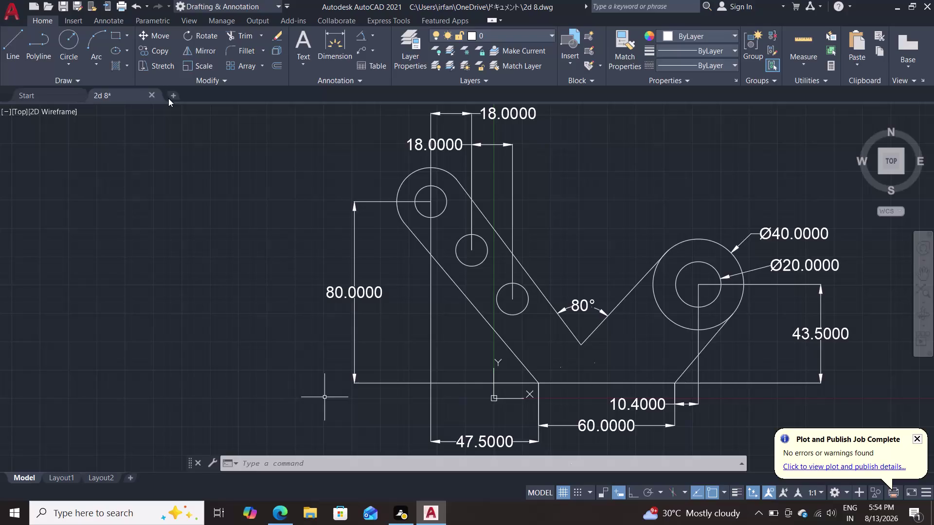
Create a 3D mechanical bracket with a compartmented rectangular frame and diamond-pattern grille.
Create a new blank Drawing2 and close the 2d 8 drawing without saving changes.
click(171, 94)
click(152, 91)
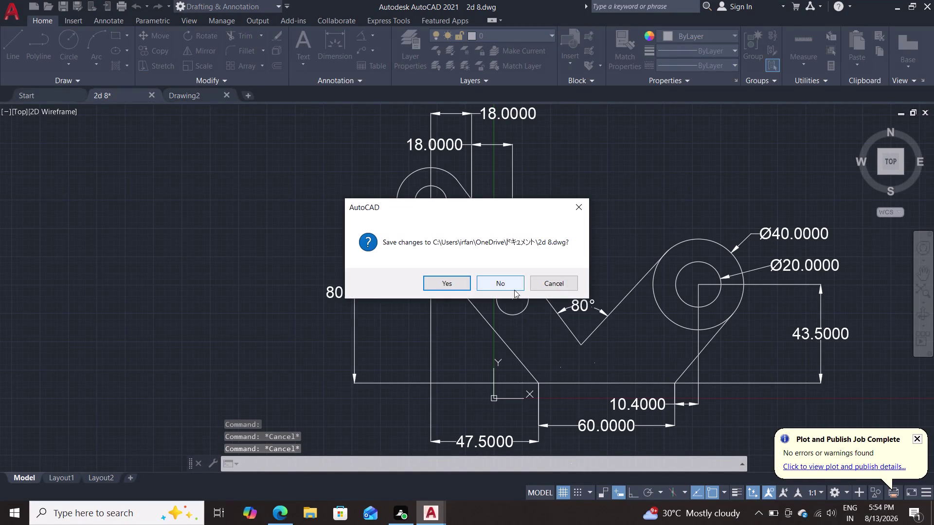
click(514, 289)
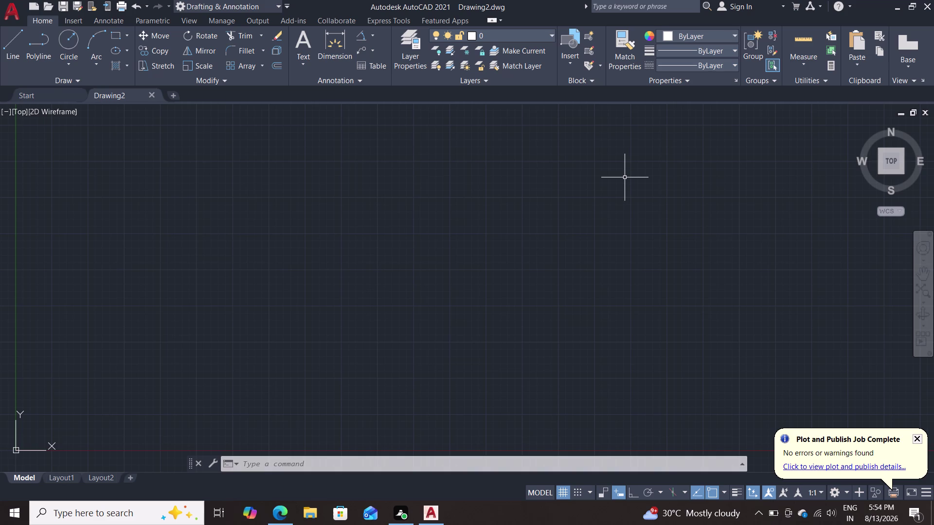
Start a rectangle with REC from a first corner using the Dimensions option.
text(r)
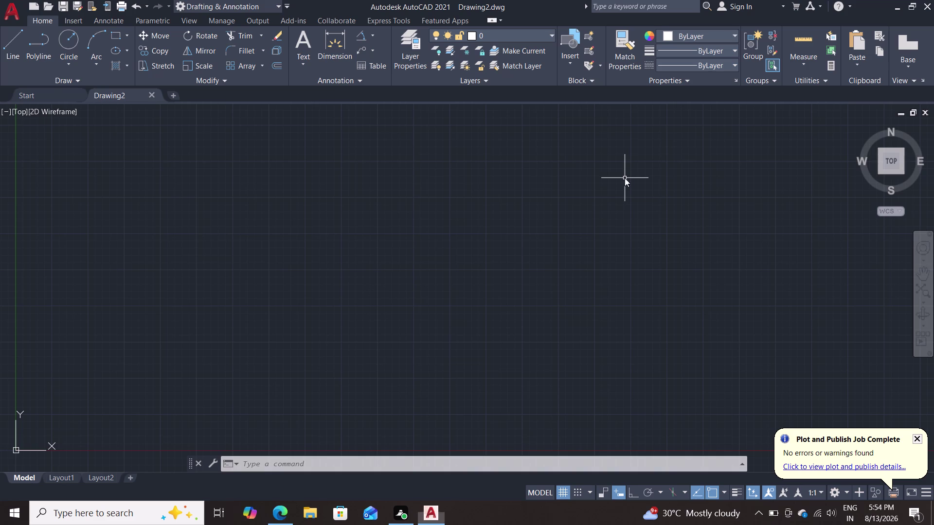
text(ec)
key(Return)
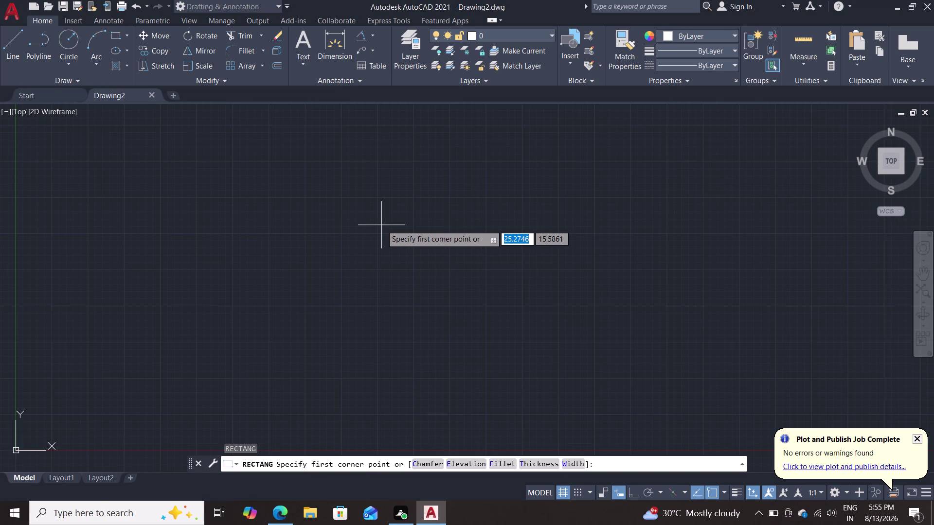
click(364, 182)
key(d)
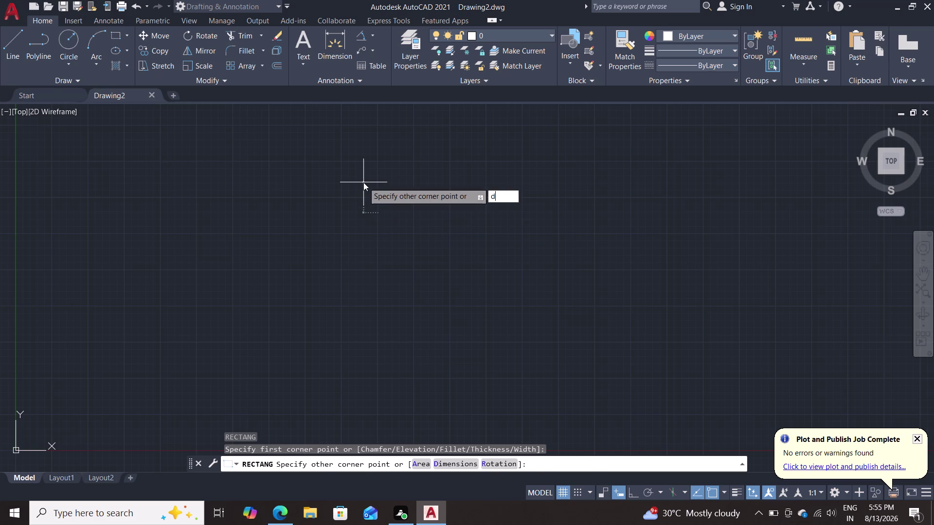
key(Return)
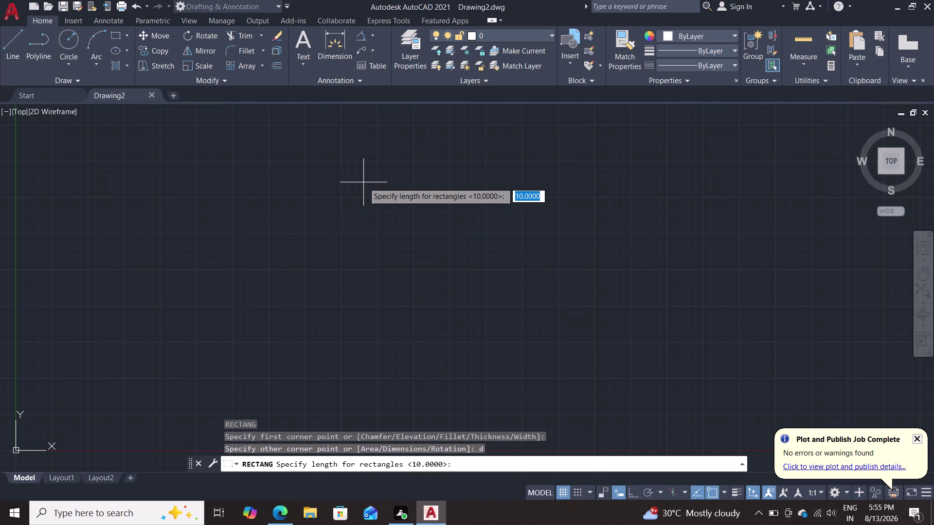
Give the rectangle length 60 and width 100, place it, and frame it in view.
text(60)
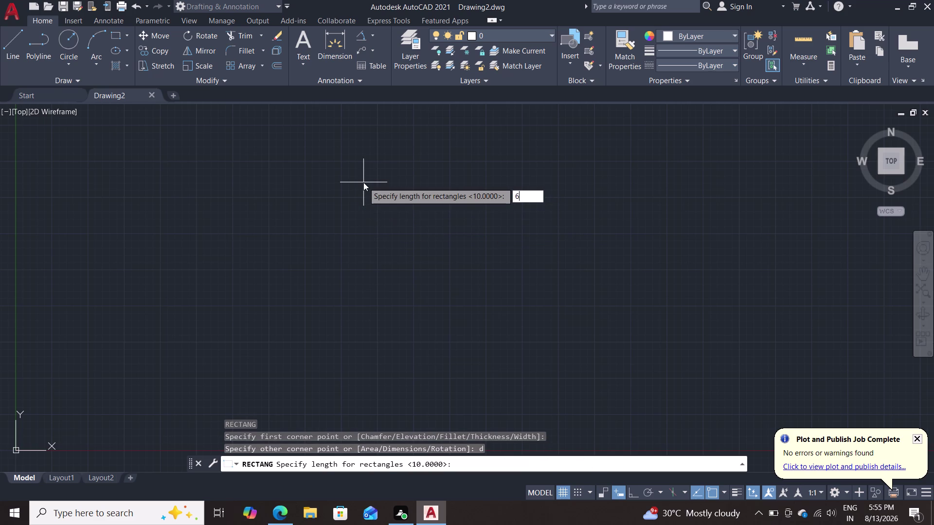
key(Return)
text(1)
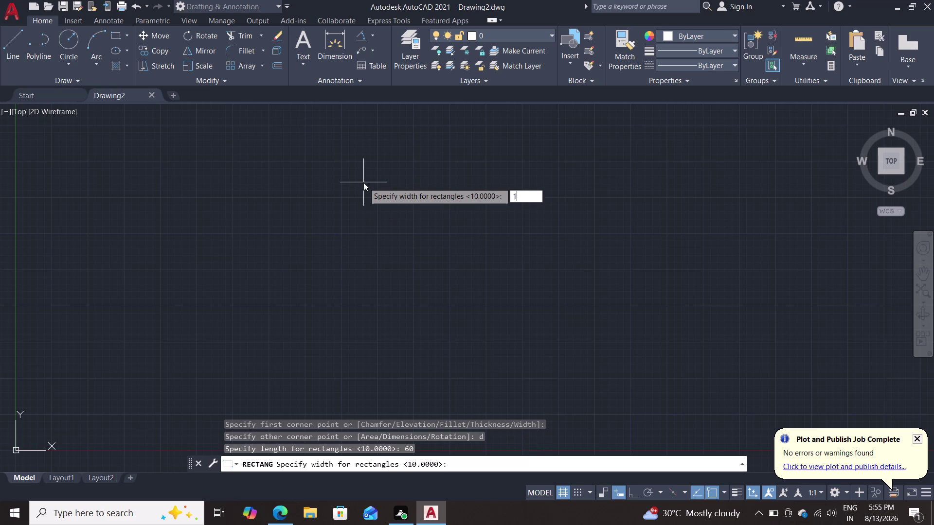
text(00)
key(Return)
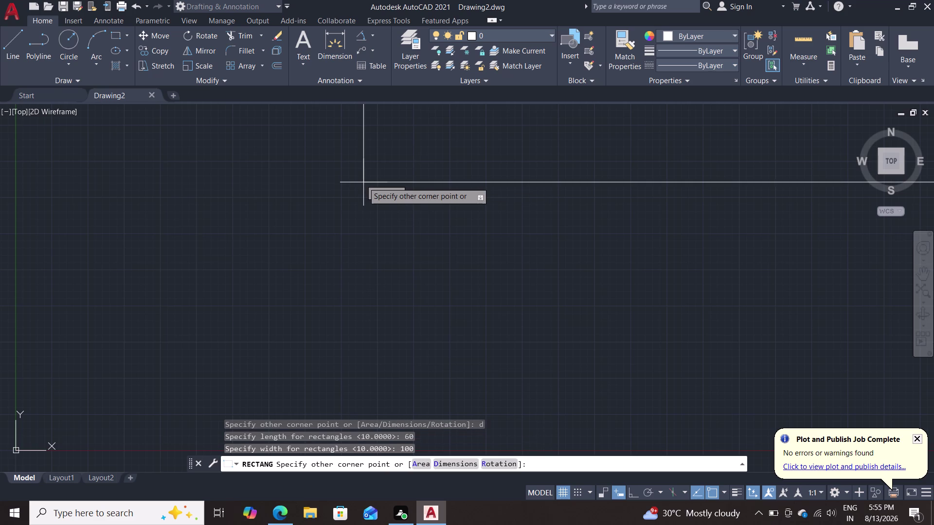
click(363, 183)
scroll(down, 3)
middle_drag(424, 209, 413, 338)
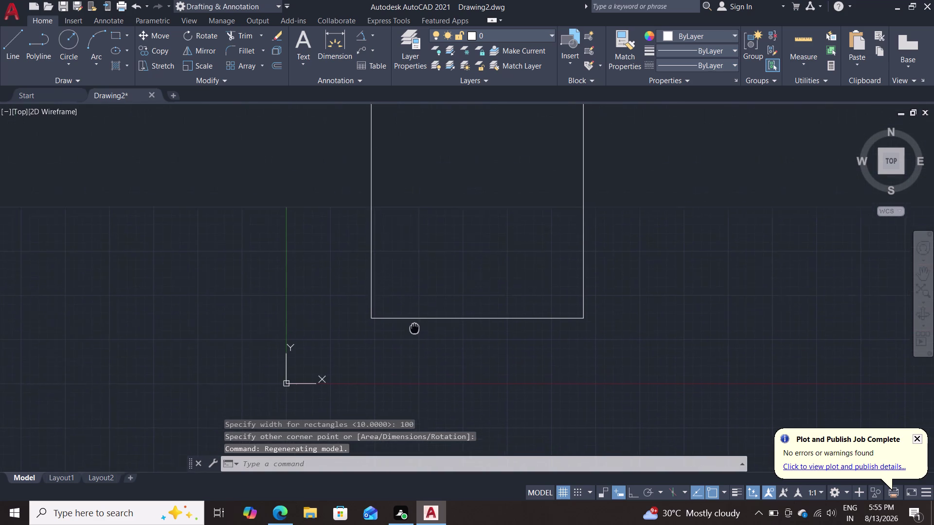
middle_drag(413, 337, 412, 341)
scroll(down, 3)
middle_drag(451, 249, 443, 287)
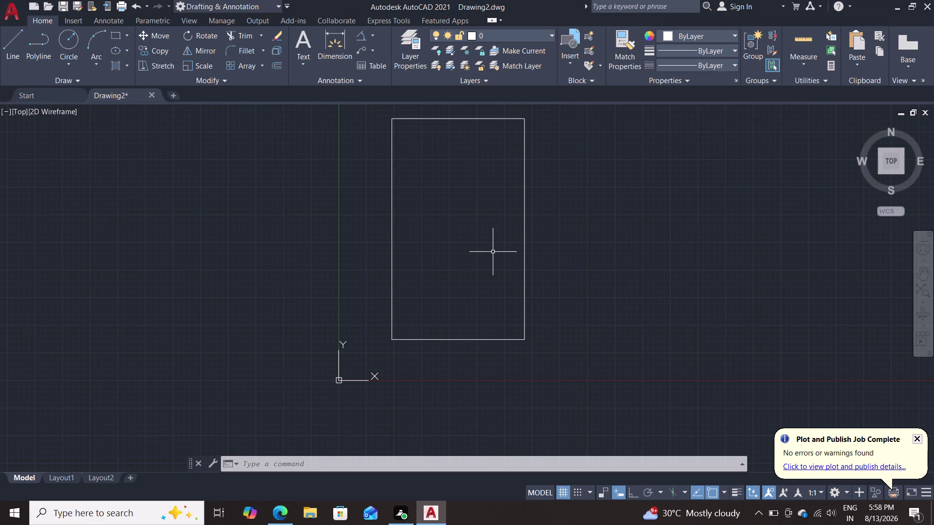
Offset the cabinet outline 3 units inward to form the inner frame rectangle.
key(o)
key(Return)
key(3)
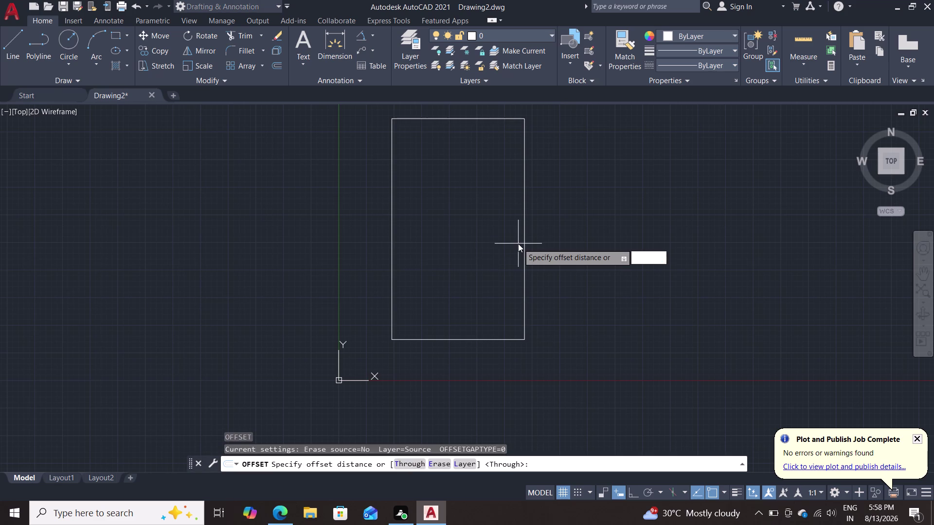
key(Return)
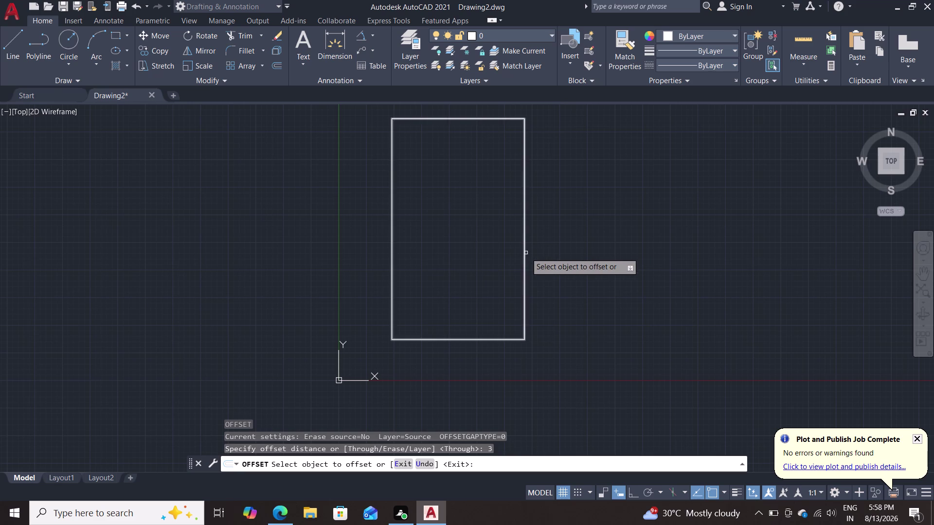
click(526, 253)
click(502, 250)
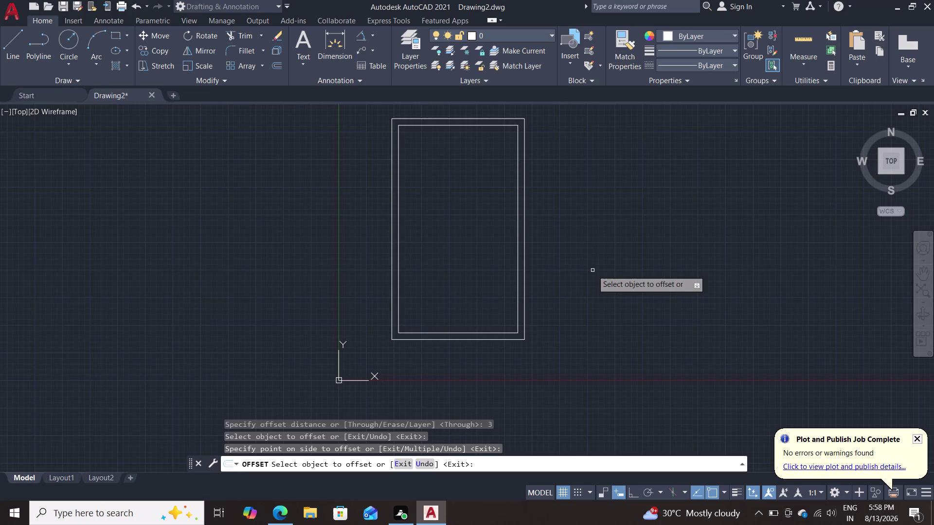
key(Escape)
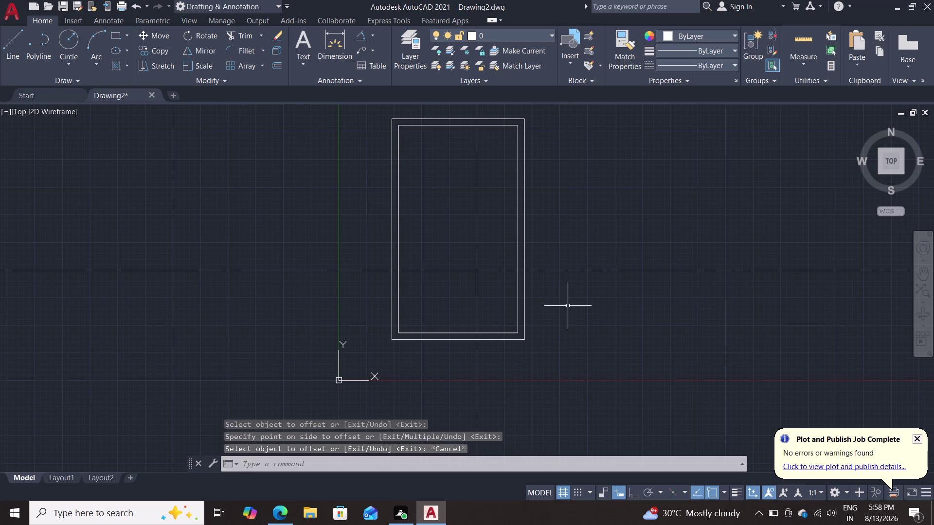
scroll(up, 3)
middle_drag(547, 284, 585, 346)
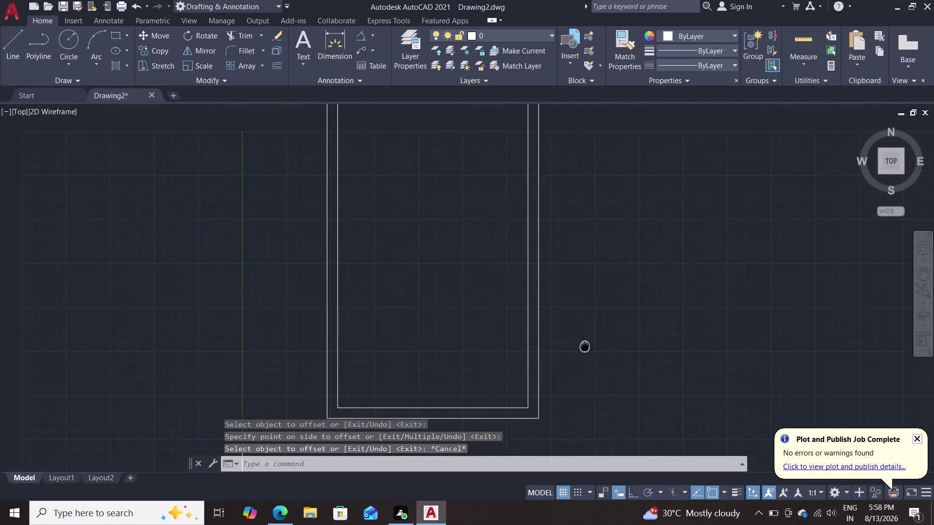
middle_drag(585, 346, 585, 347)
scroll(down, 3)
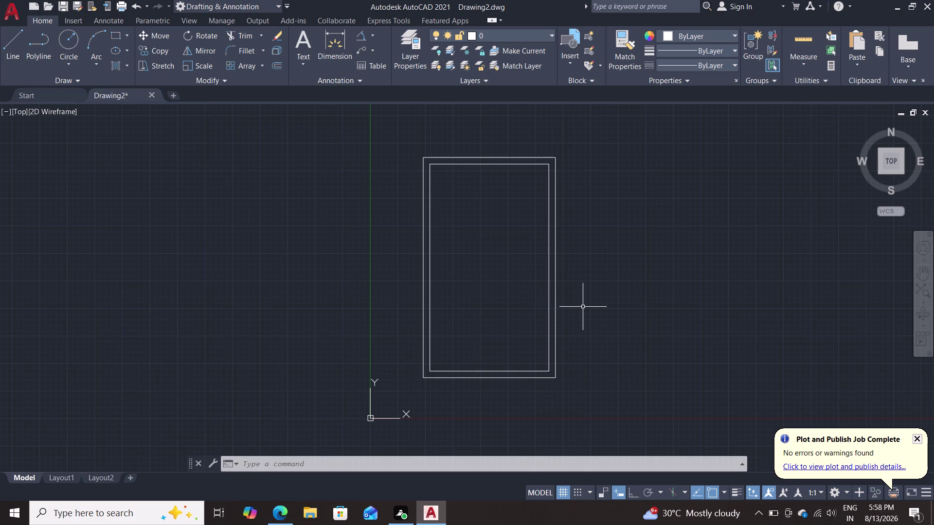
Draw a vertical midline from the inner bottom edge's midpoint to the inner top edge.
key(l)
key(Return)
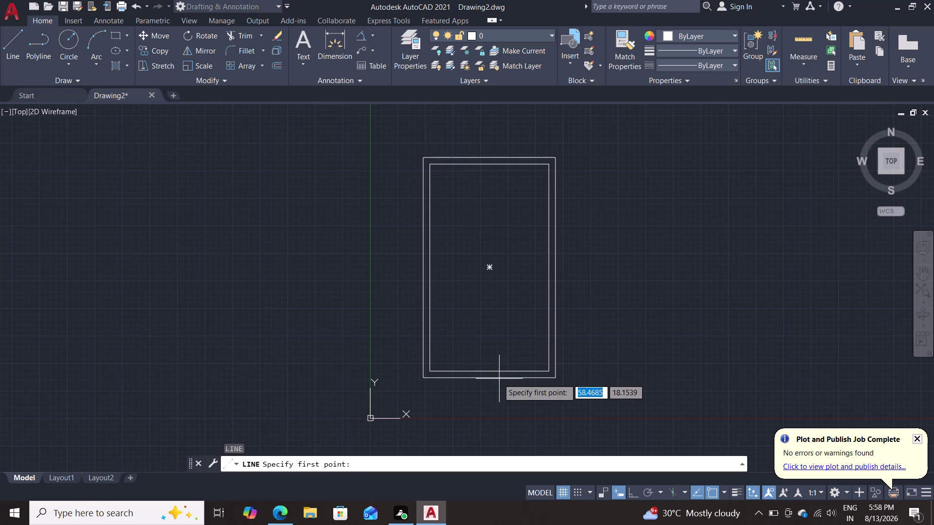
click(489, 377)
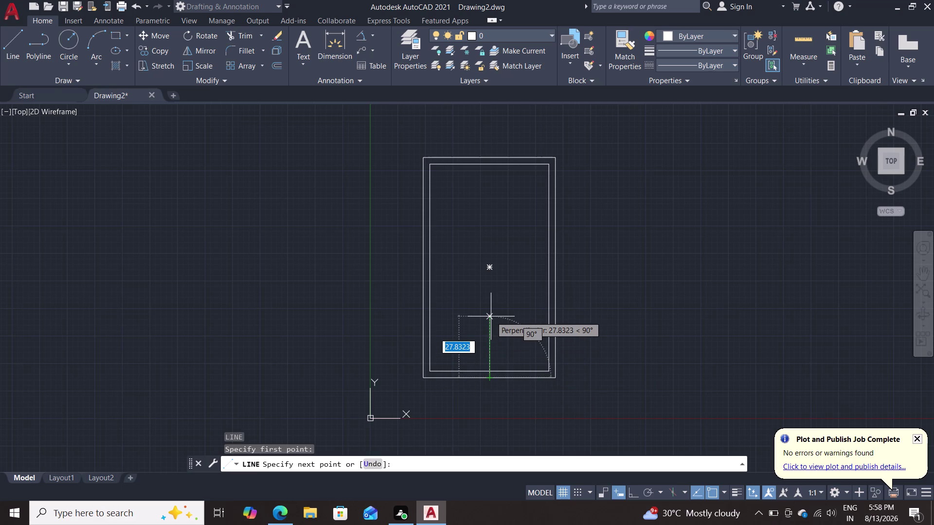
click(490, 155)
key(Escape)
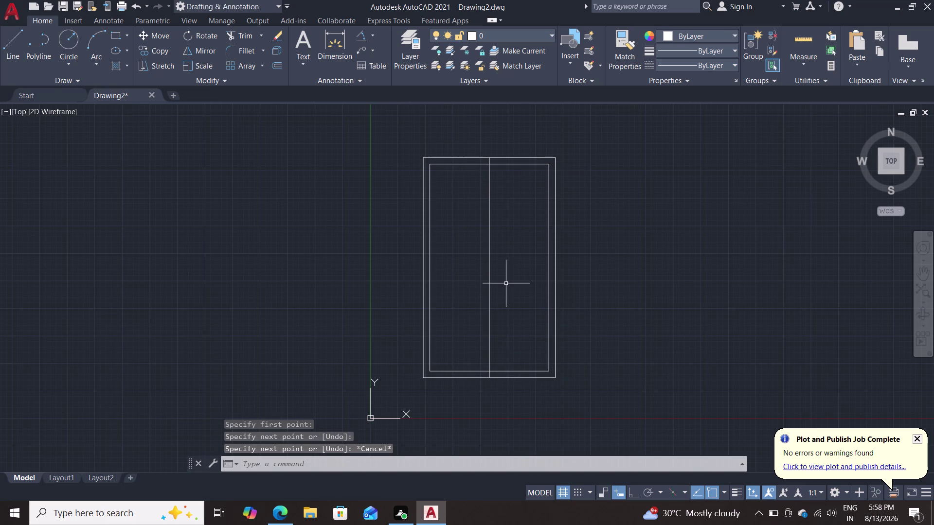
Offset the midline 1 unit to each side, then erase the original midline.
key(o)
key(Return)
key(1)
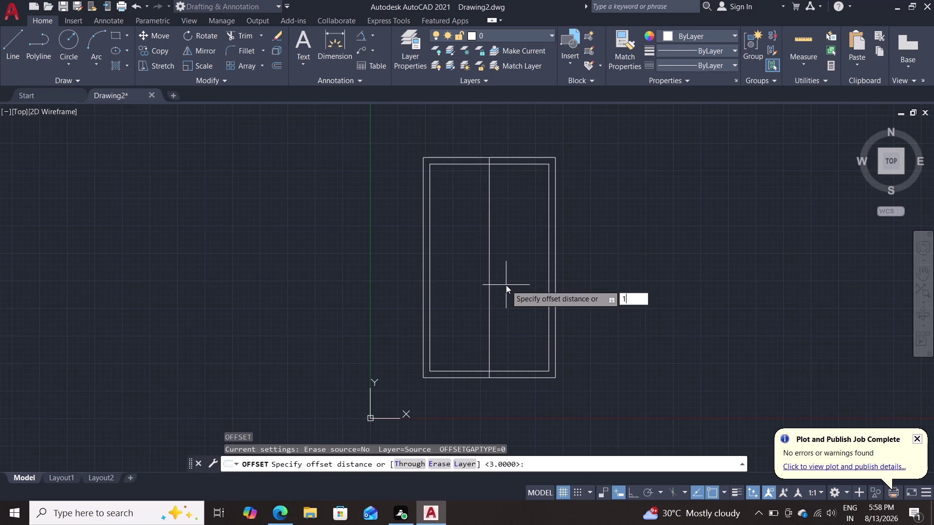
key(Return)
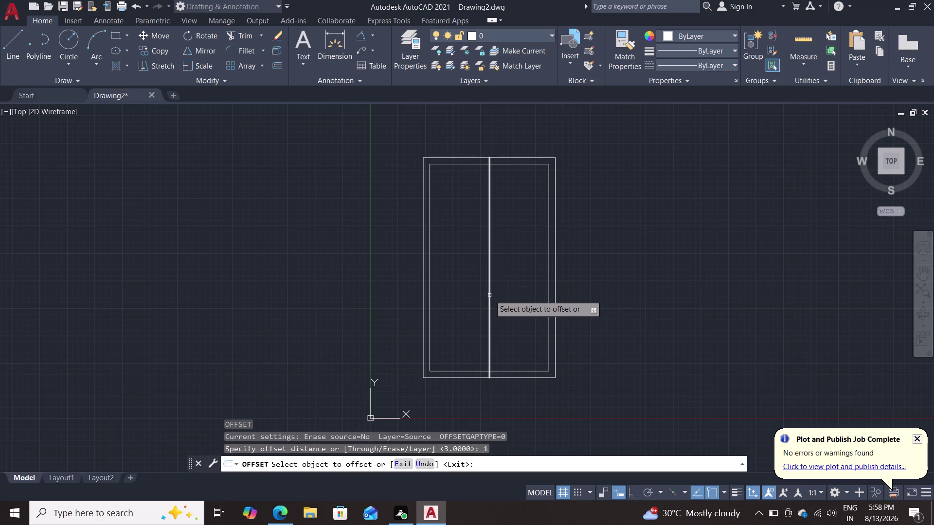
click(489, 295)
click(474, 296)
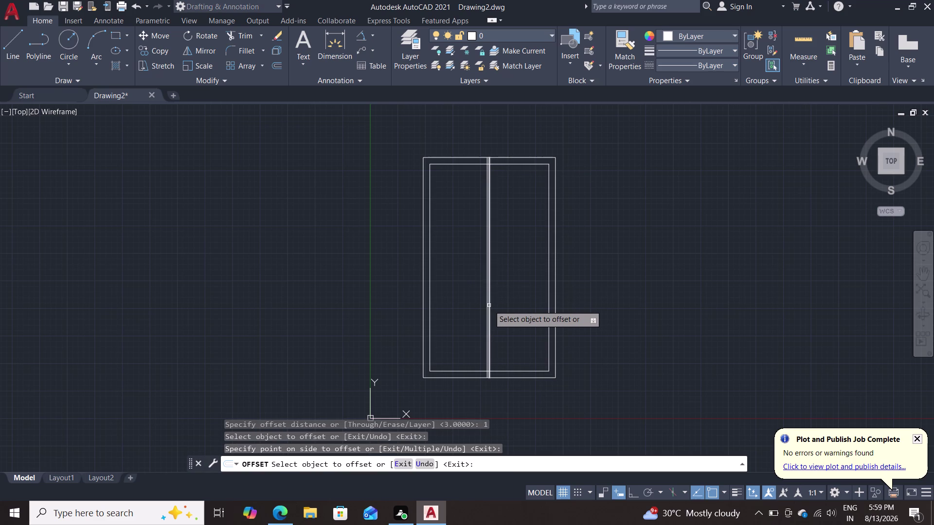
scroll(up, 3)
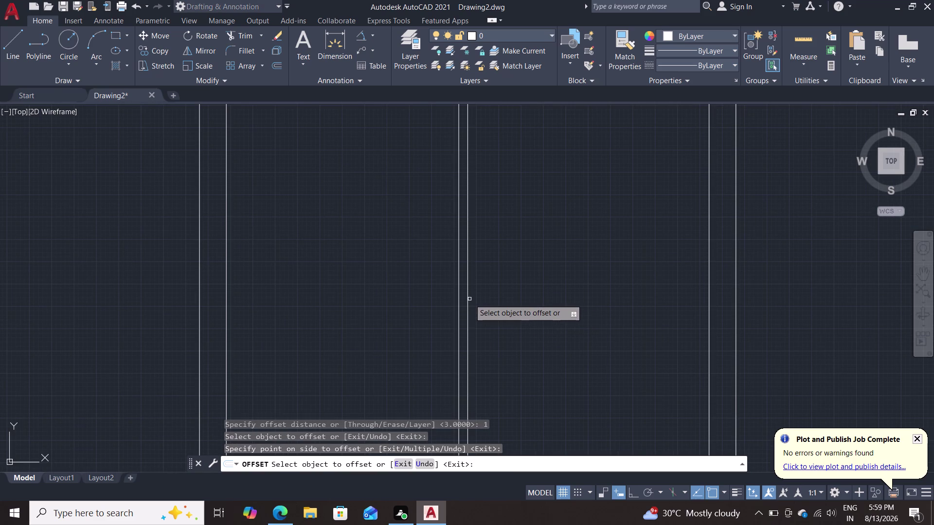
click(466, 299)
click(492, 305)
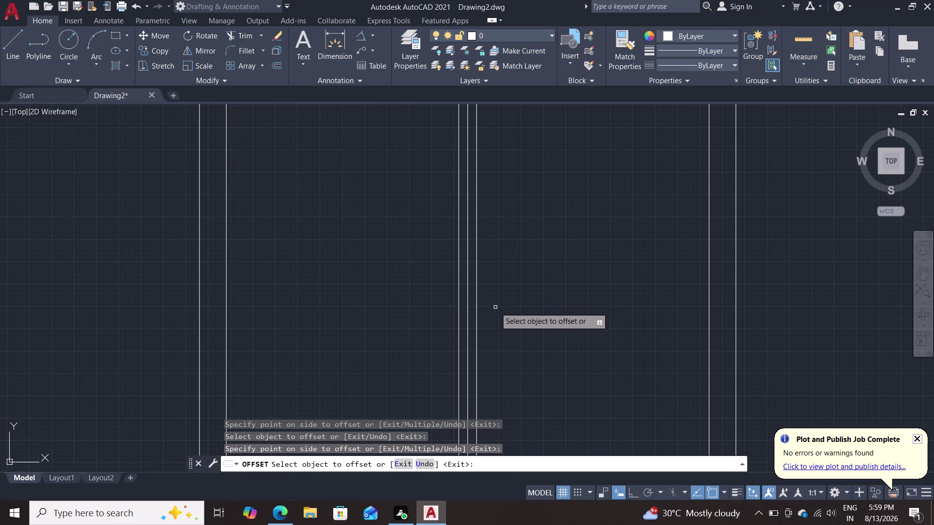
key(Escape)
scroll(down, 3)
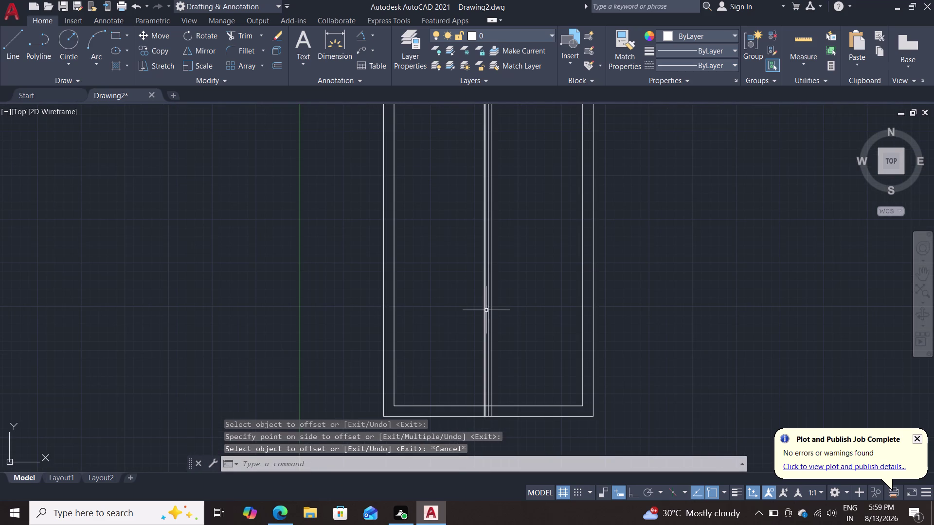
click(487, 305)
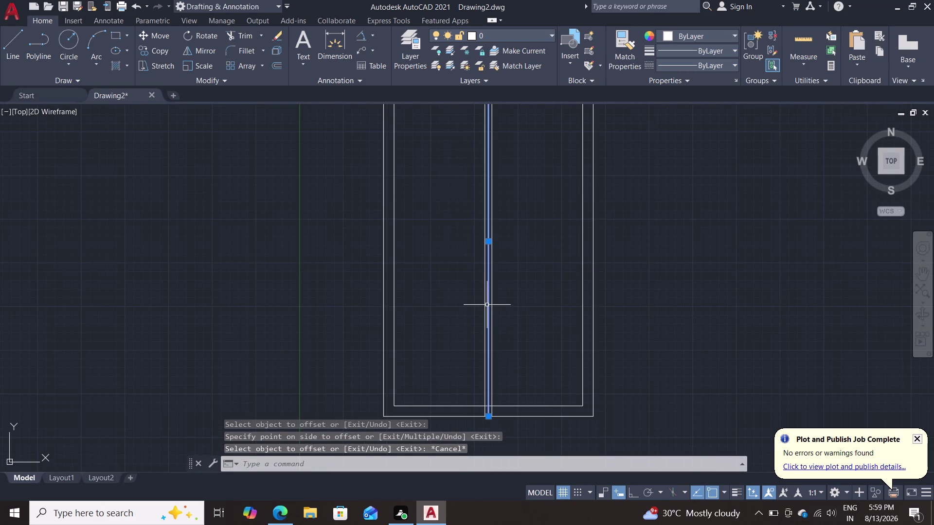
key(Delete)
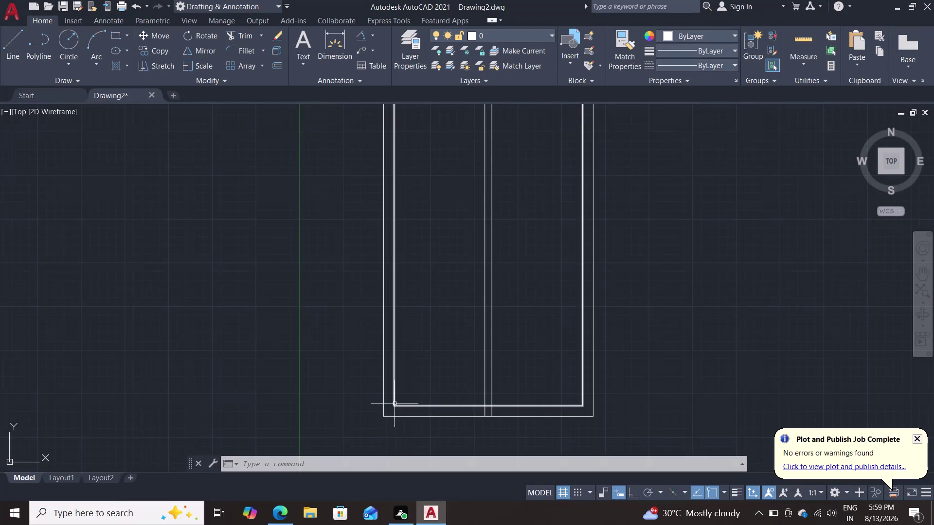
Dimension the right compartment's width between its bottom corners, placing the dimension inside.
key(l)
key(Return)
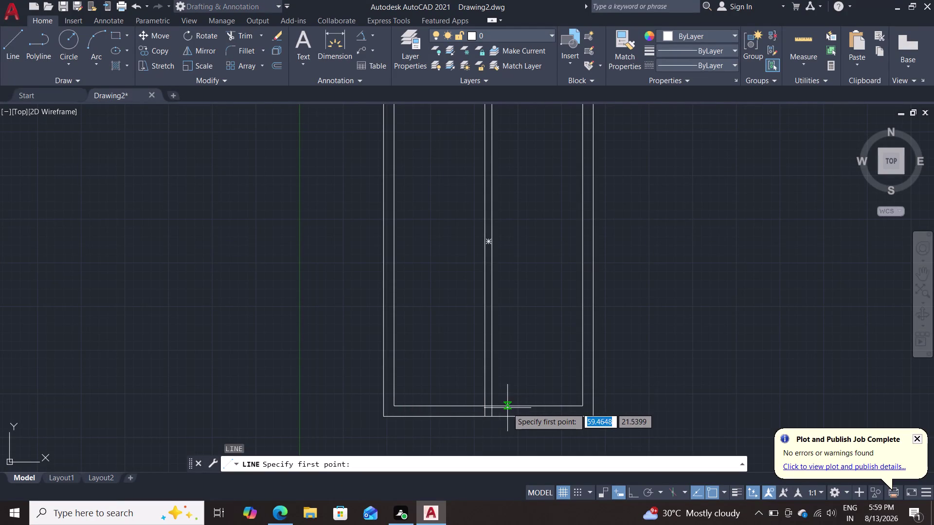
key(Escape)
click(341, 41)
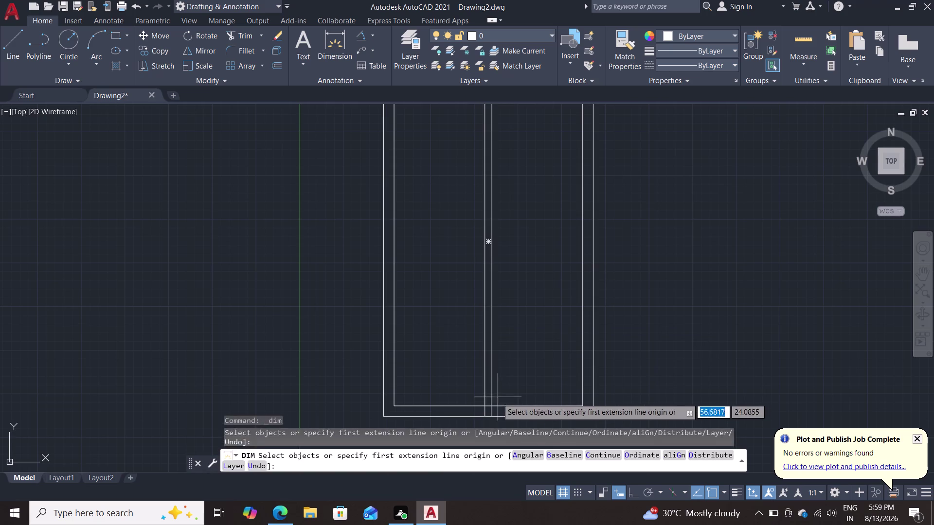
scroll(up, 3)
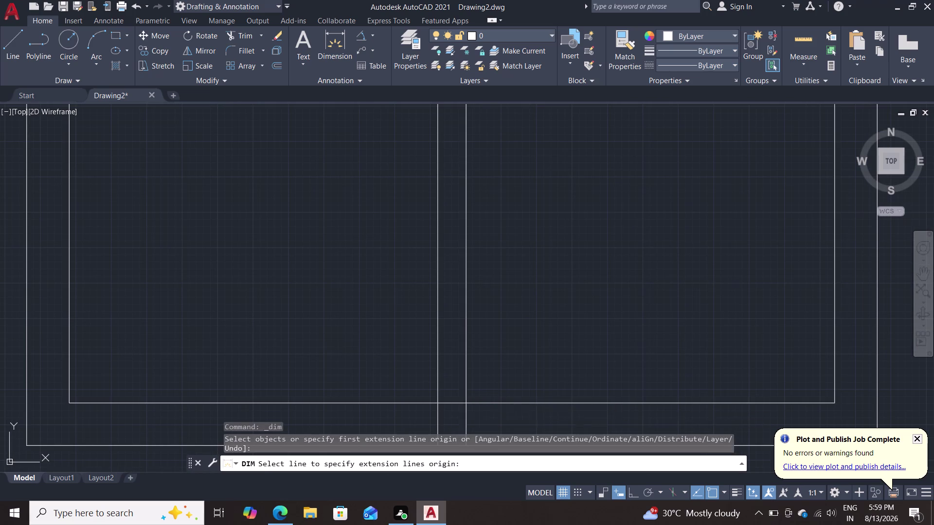
click(467, 404)
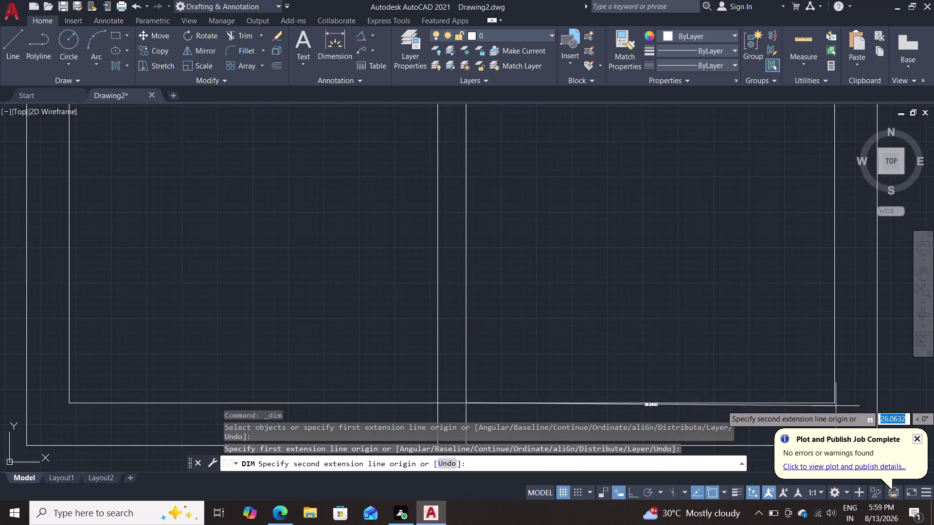
click(835, 405)
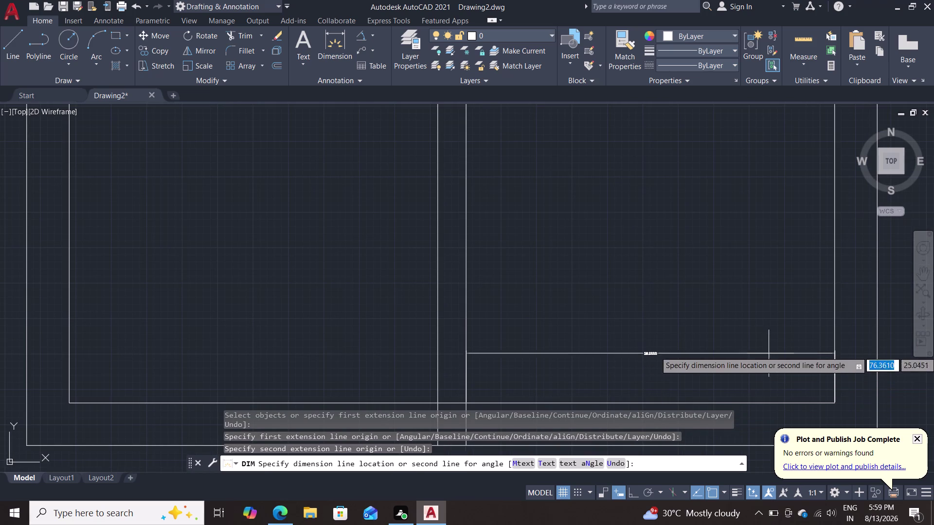
click(736, 329)
scroll(up, 3)
scroll(down, 3)
scroll(down, 3)
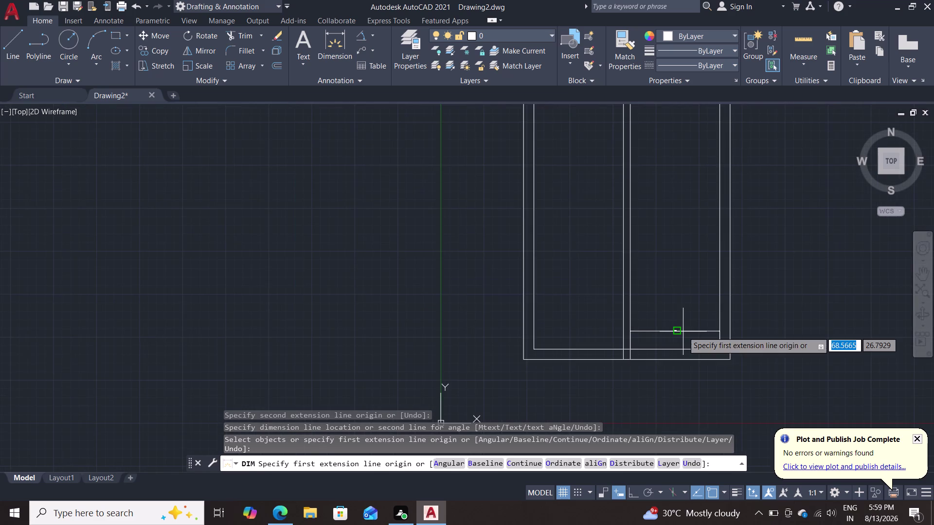
scroll(up, 3)
key(Escape)
key(Escape)
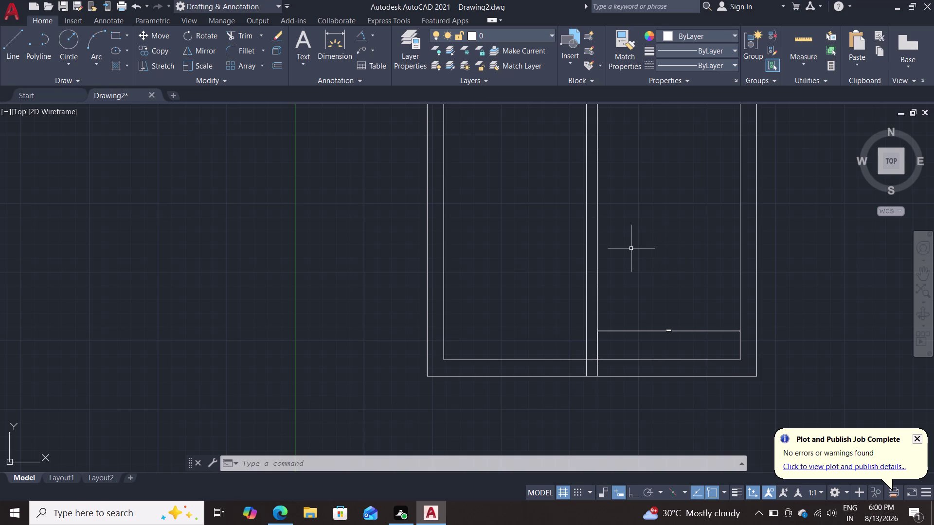
Stretch the left divider's bottom endpoint straight down below the cabinet with Ortho on.
key(l)
key(Return)
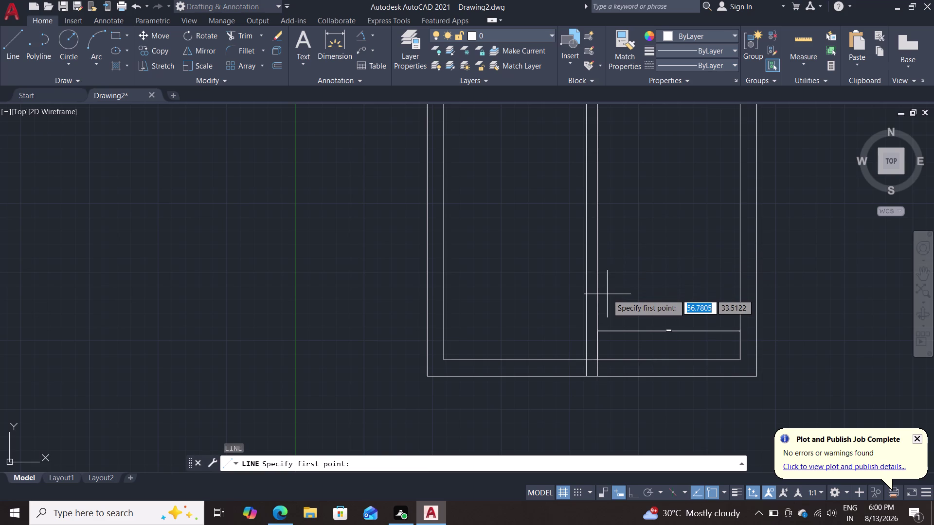
key(Escape)
click(586, 370)
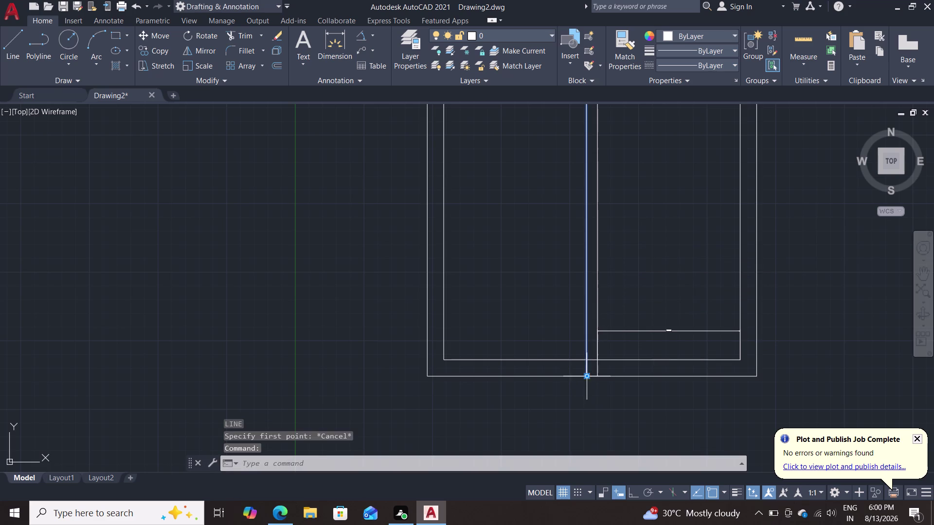
click(588, 373)
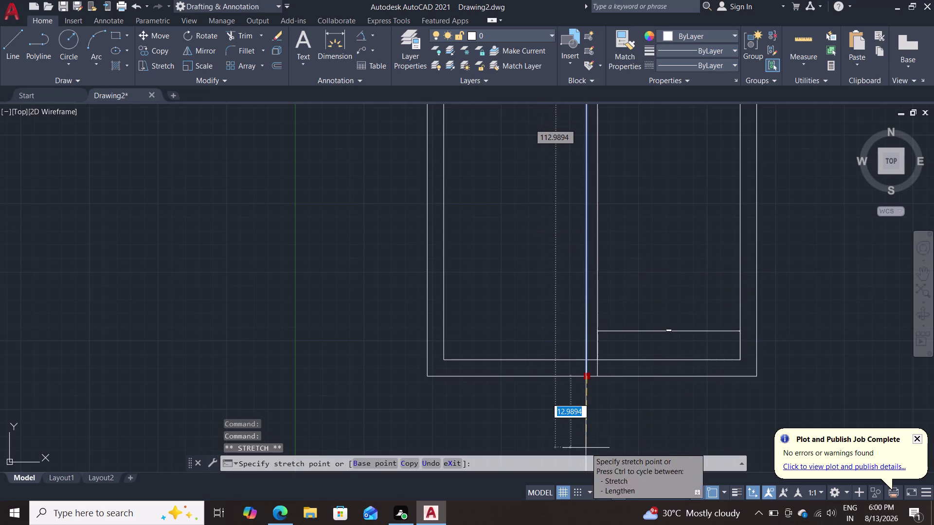
middle_drag(588, 423, 591, 337)
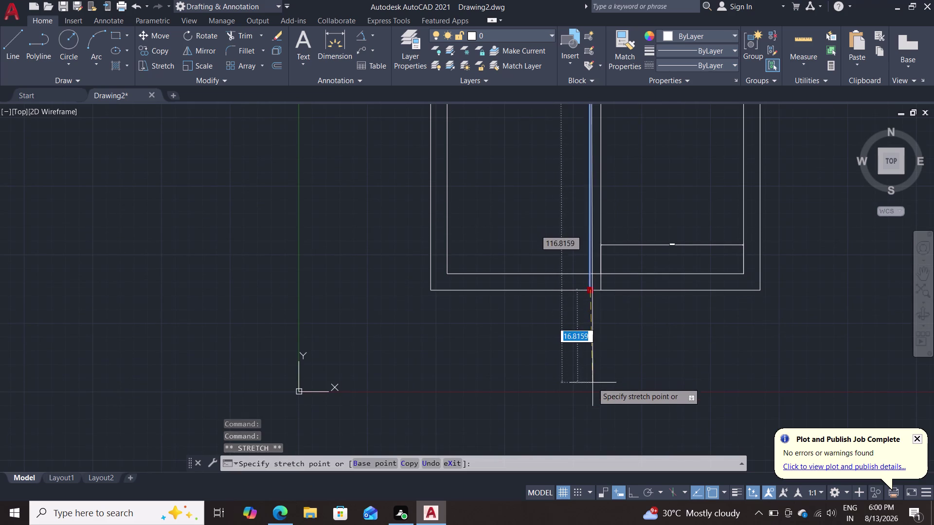
key(F8)
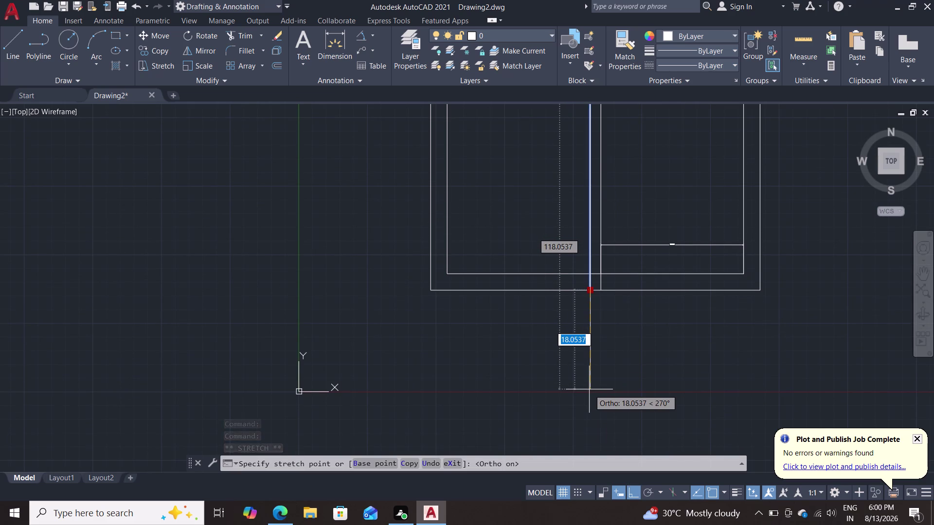
click(589, 389)
key(Escape)
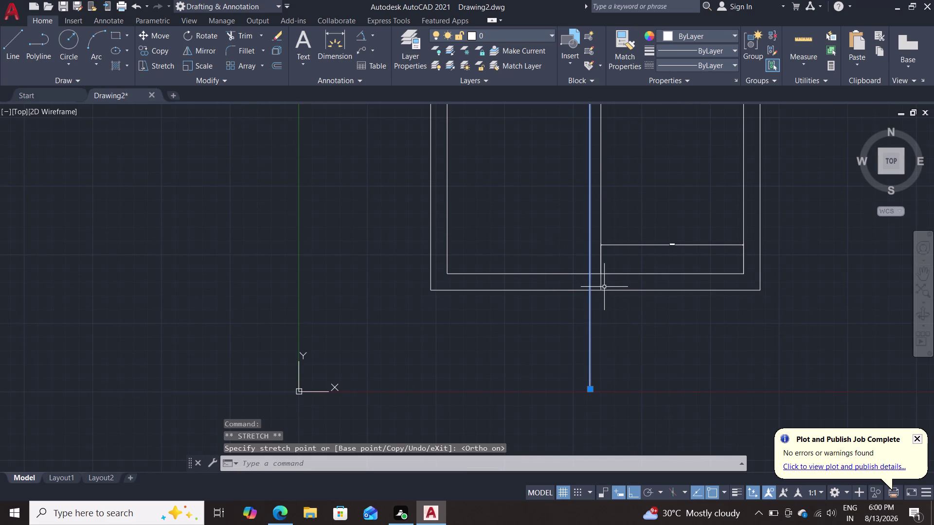
Stretch the right divider down to the same level and reframe the cabinet.
click(602, 285)
click(601, 293)
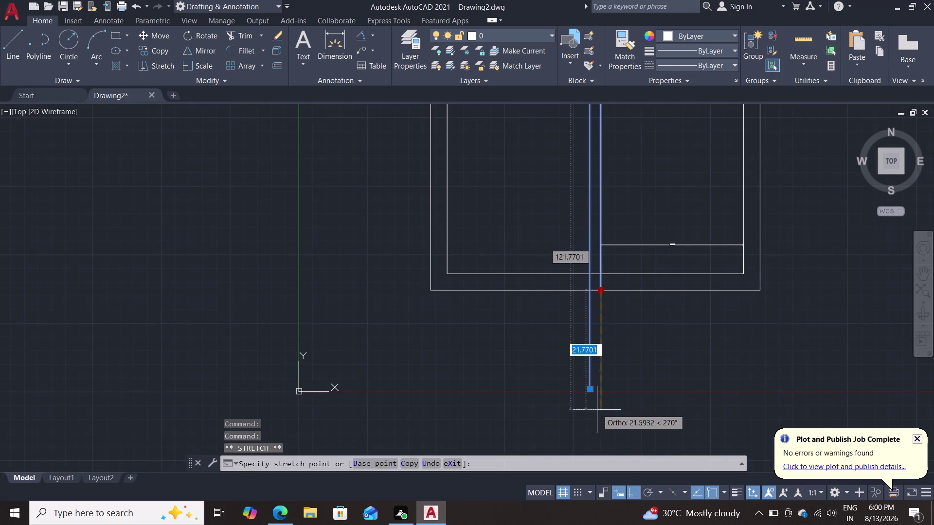
click(601, 392)
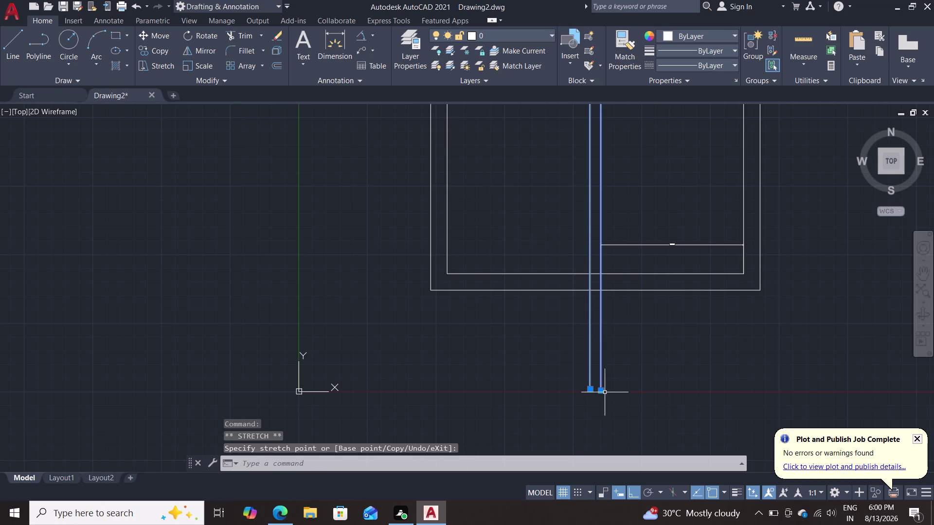
key(Escape)
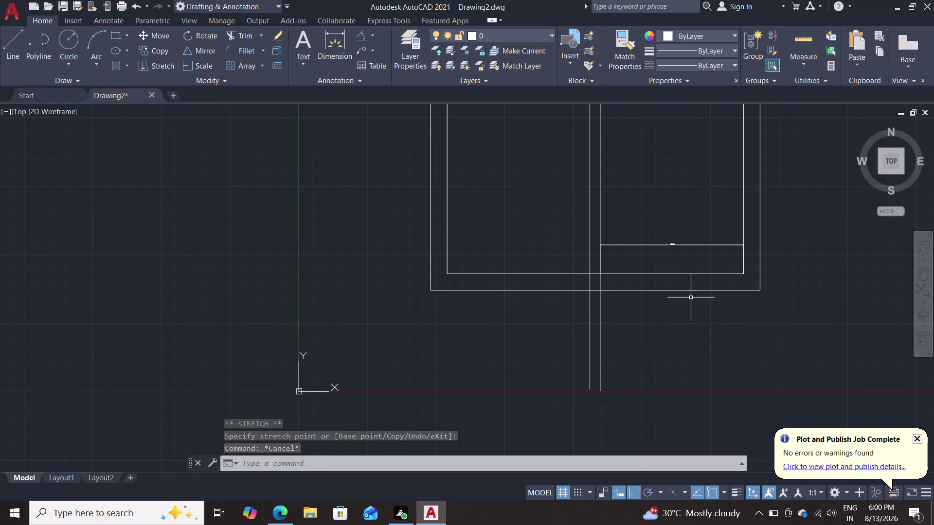
scroll(down, 3)
scroll(up, 3)
middle_drag(681, 211, 683, 211)
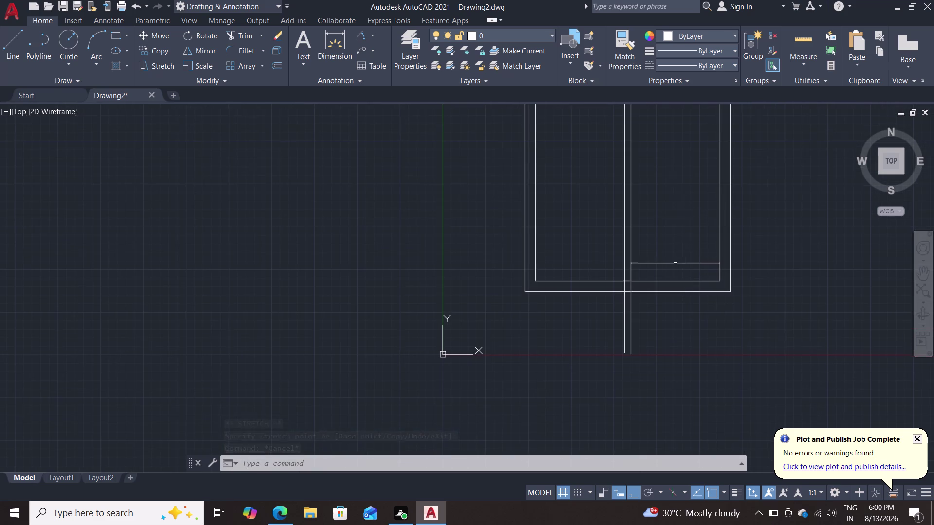
middle_drag(683, 212, 665, 333)
scroll(down, 3)
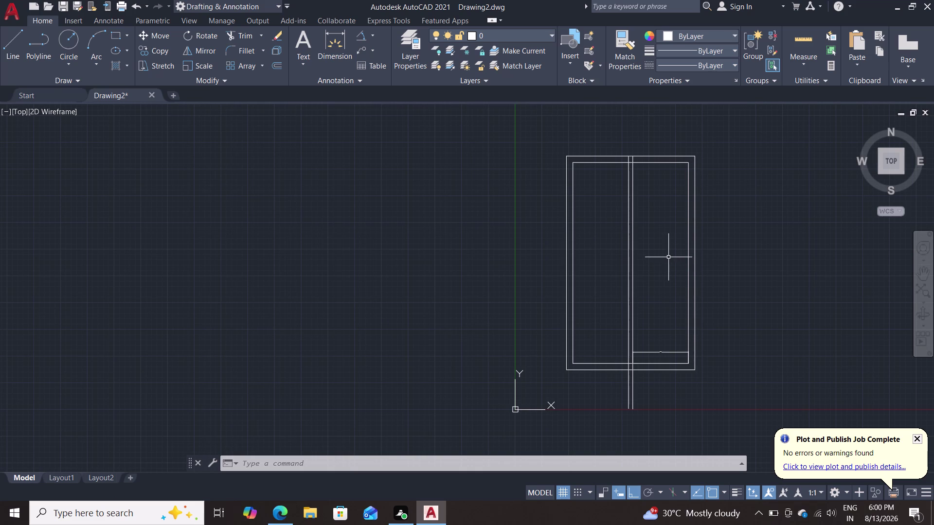
Fence-trim the divider lines above the inner top edge.
text(tr)
key(Return)
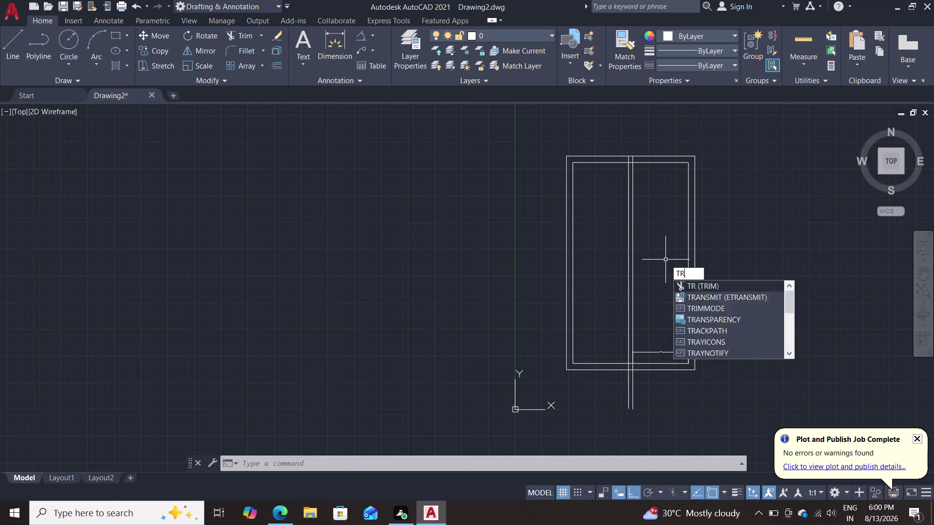
scroll(up, 3)
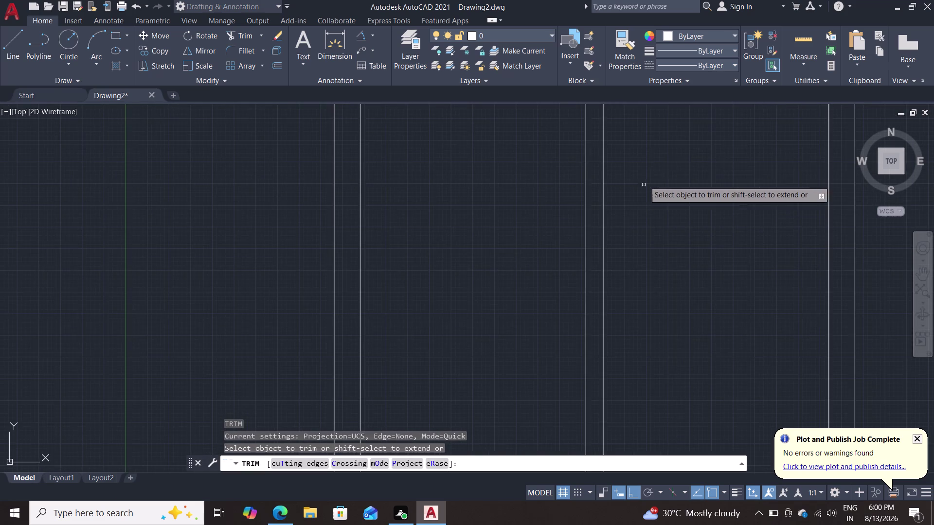
middle_drag(652, 157, 626, 369)
click(580, 245)
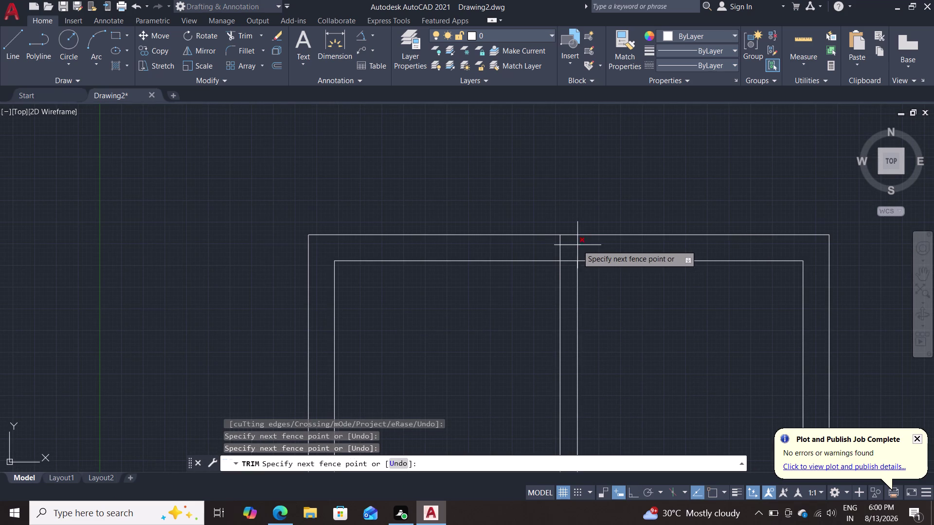
click(549, 250)
key(Escape)
key(Escape)
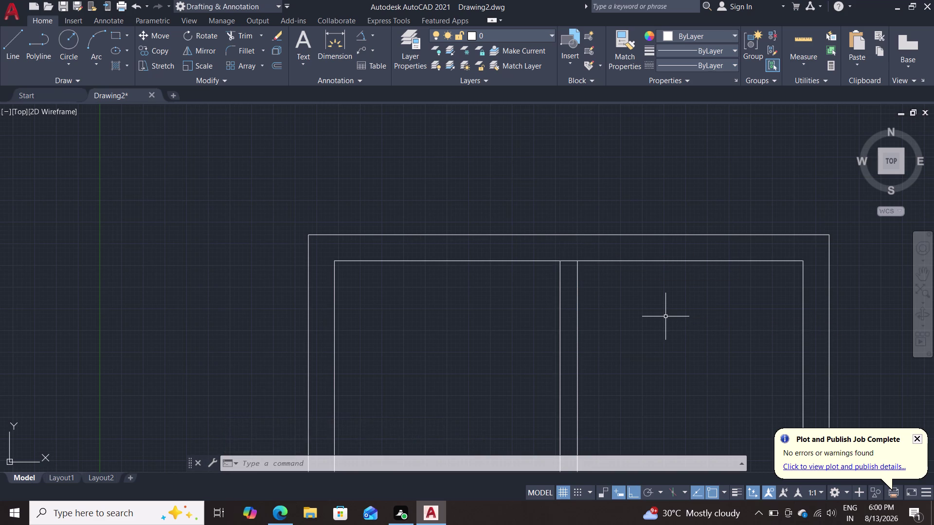
Trim away the inner top edge segment between the two dividers.
text(tr)
key(Return)
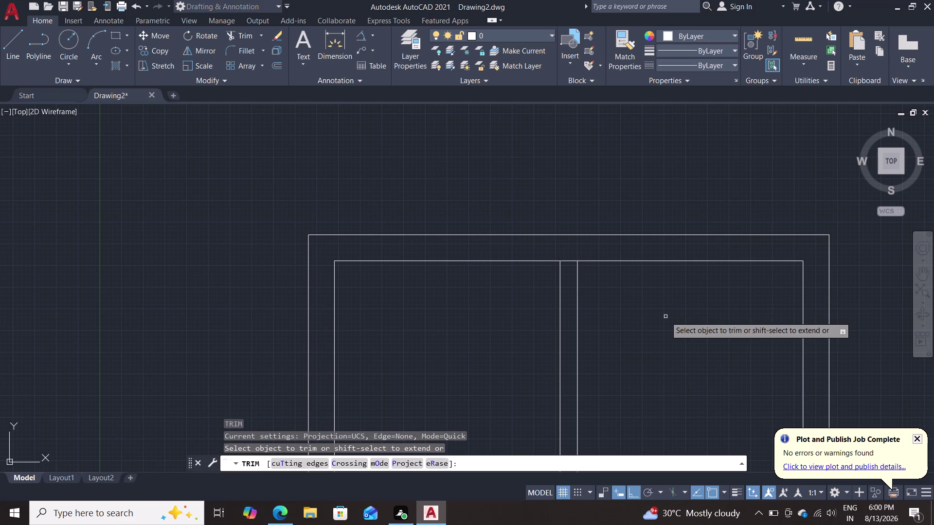
click(568, 261)
key(Escape)
key(Escape)
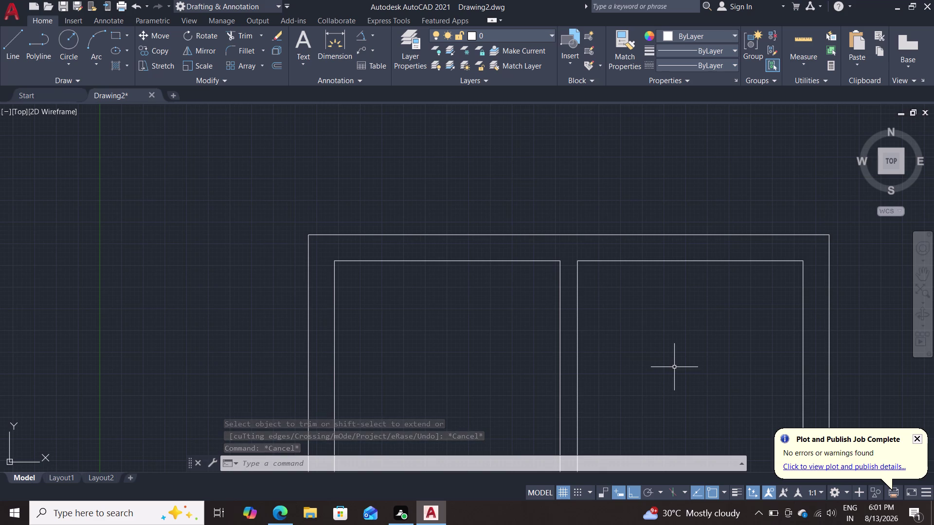
Set an offset distance of 12, then cancel both the offset and a started line.
key(o)
key(Return)
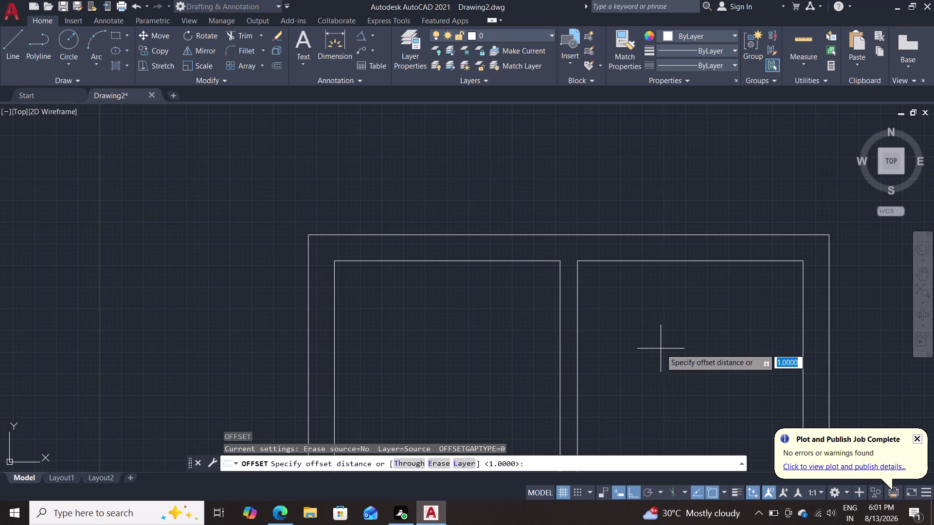
text(12)
key(Return)
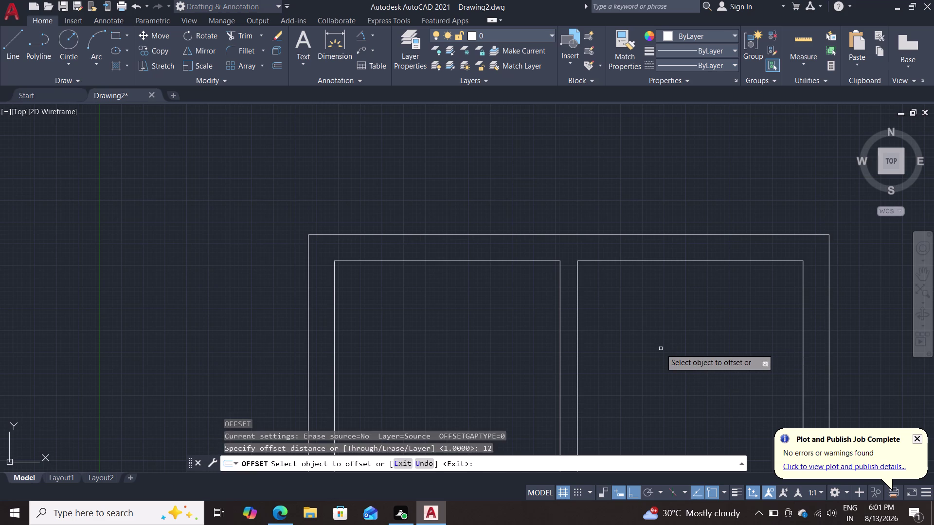
click(509, 259)
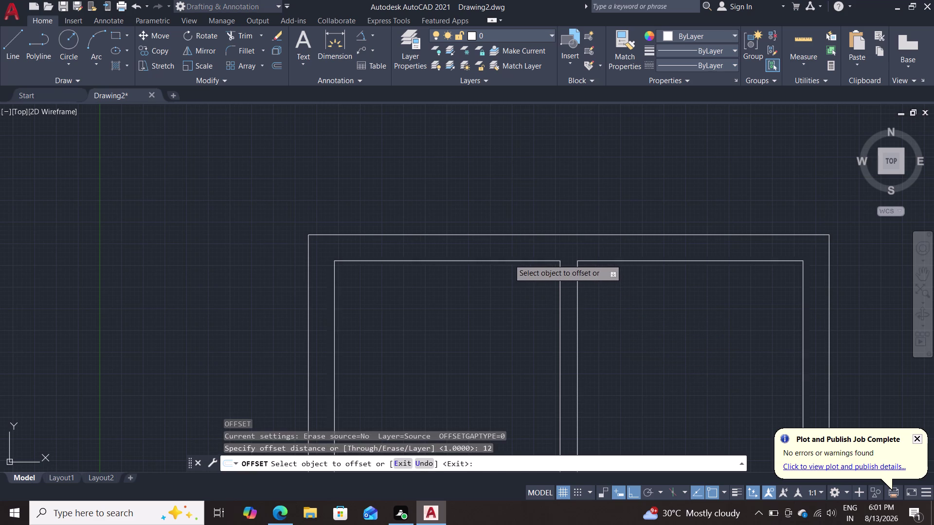
key(Escape)
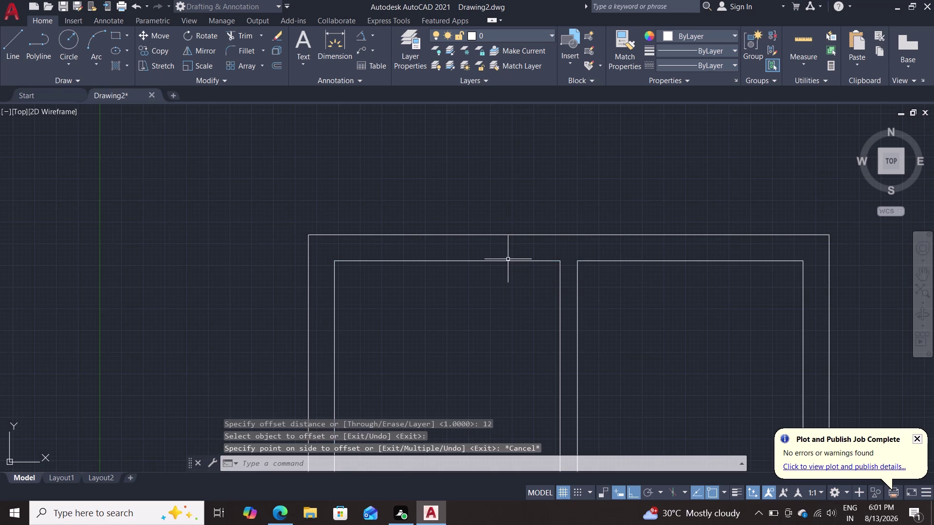
key(l)
key(Return)
click(557, 260)
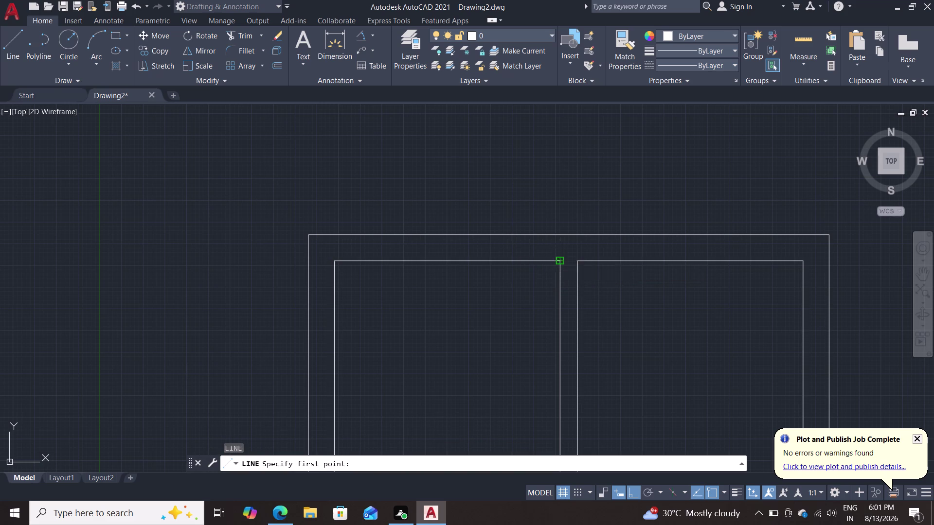
click(333, 263)
key(Escape)
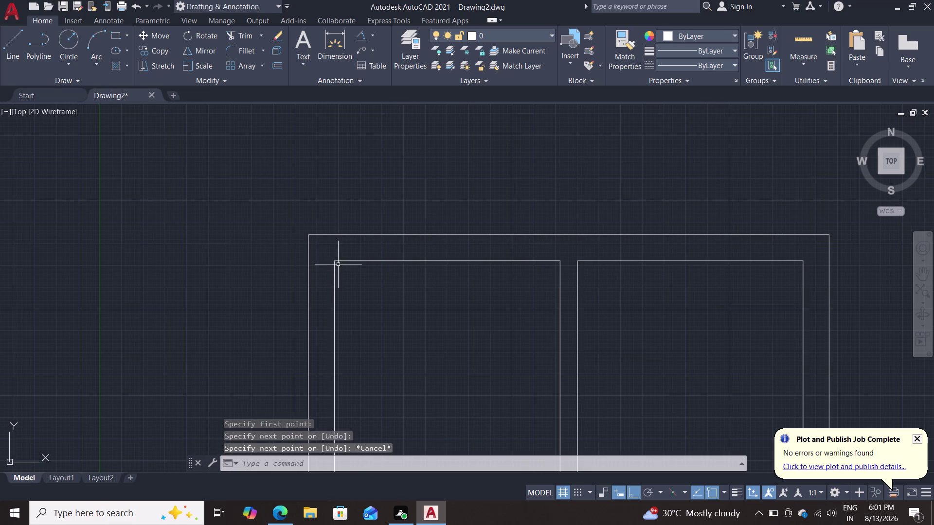
Offset the left compartment's top edge 12 units down as a shelf line.
key(o)
key(Return)
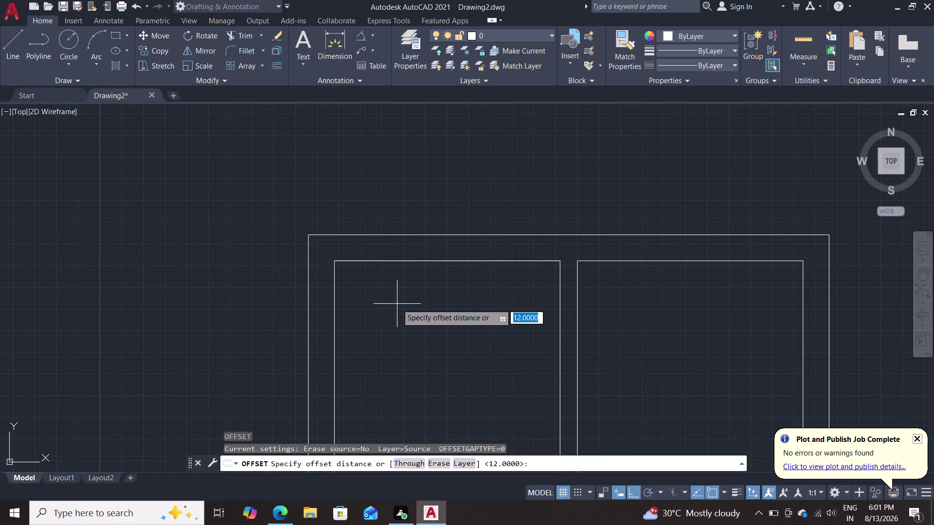
key(Return)
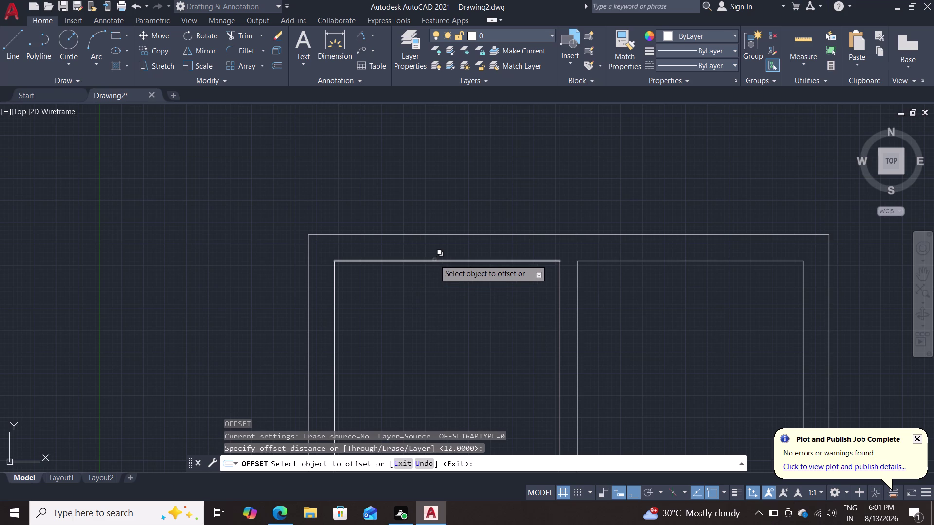
click(434, 259)
click(463, 306)
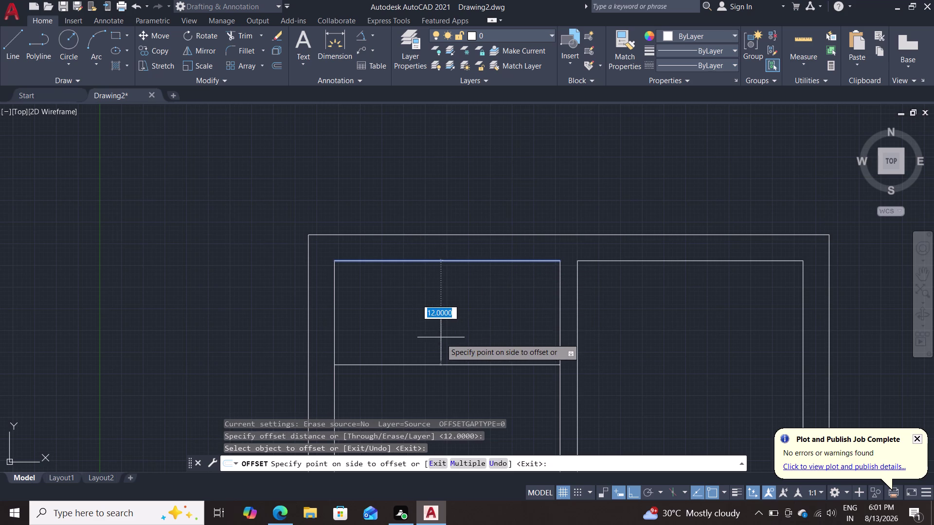
click(440, 341)
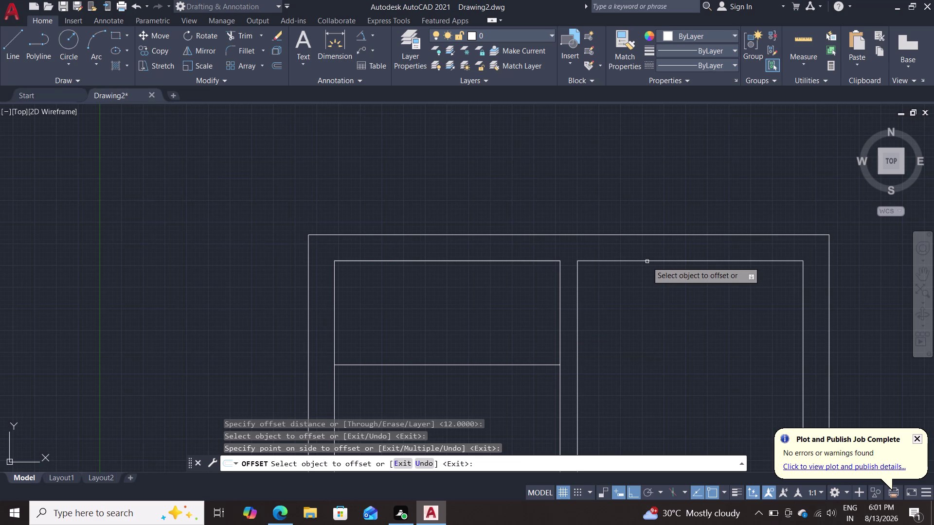
key(Escape)
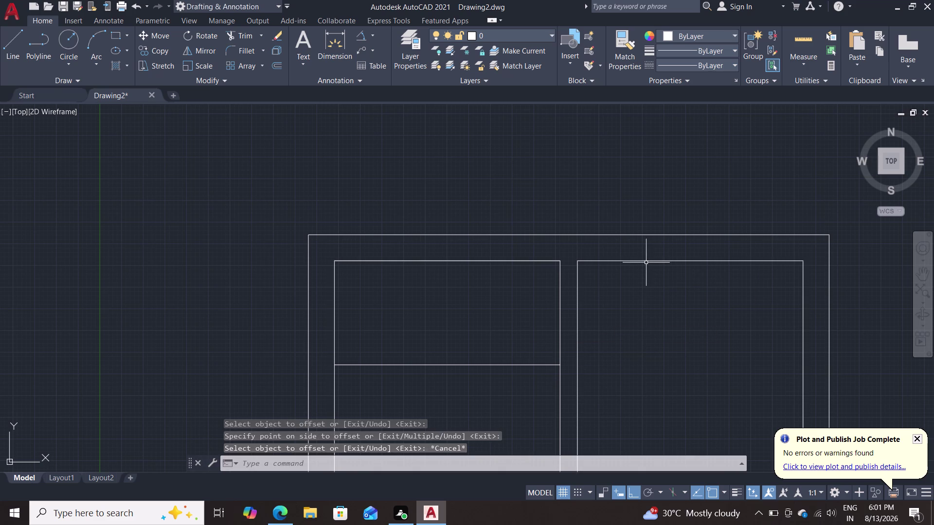
Draw a line across the right compartment's top edge, corner to corner.
key(o)
key(Return)
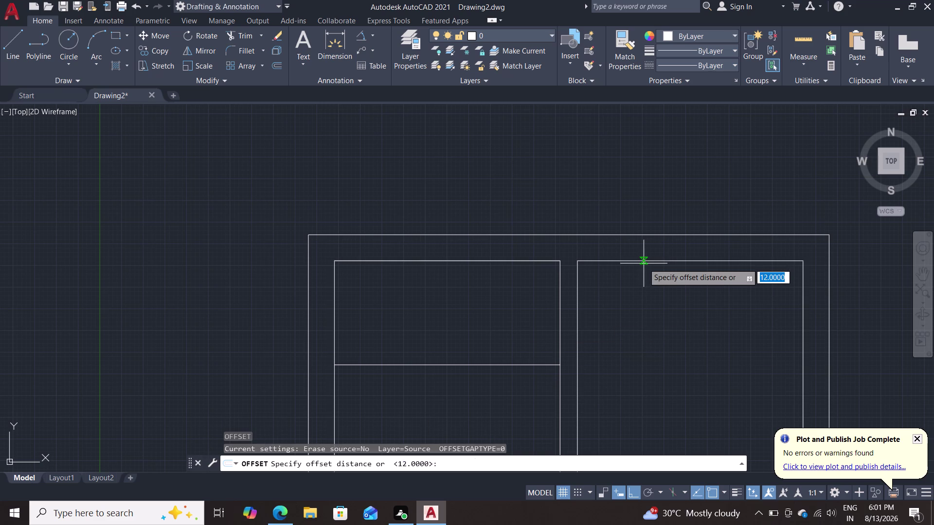
key(Escape)
key(Escape)
key(l)
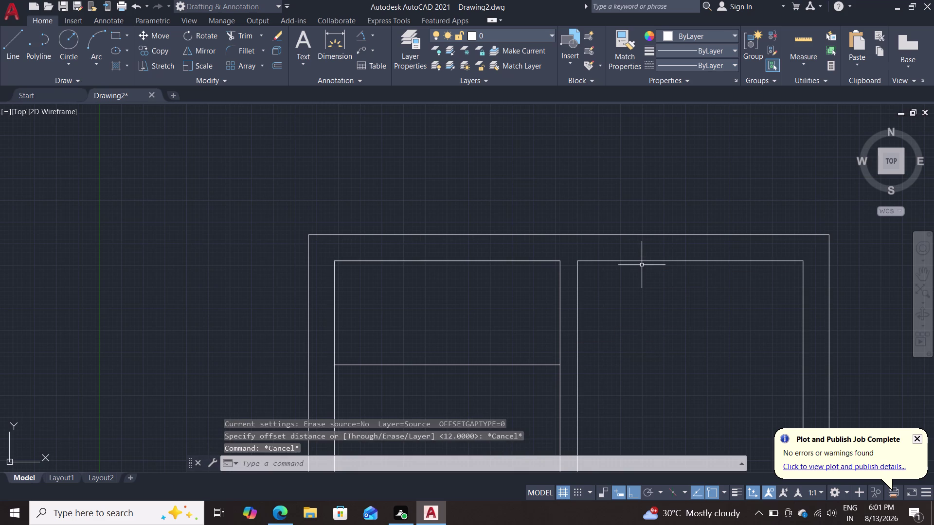
key(Return)
click(580, 266)
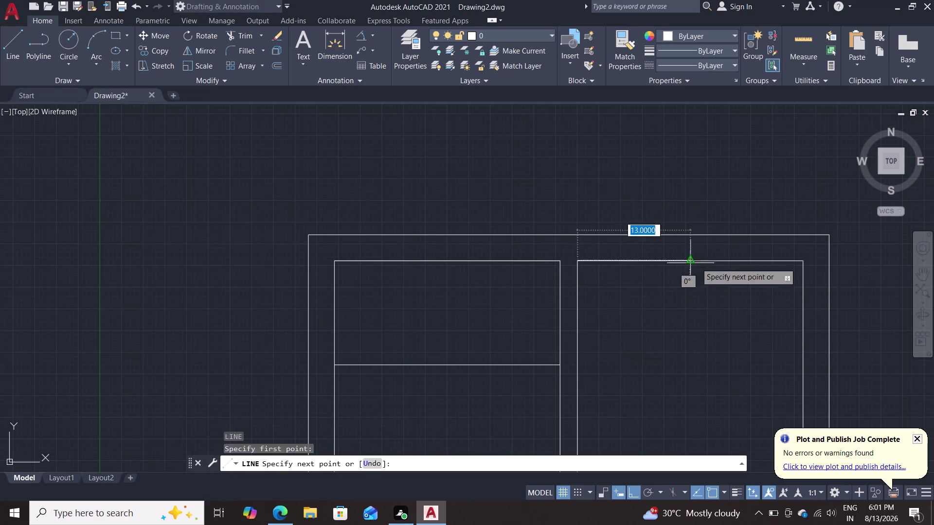
click(803, 257)
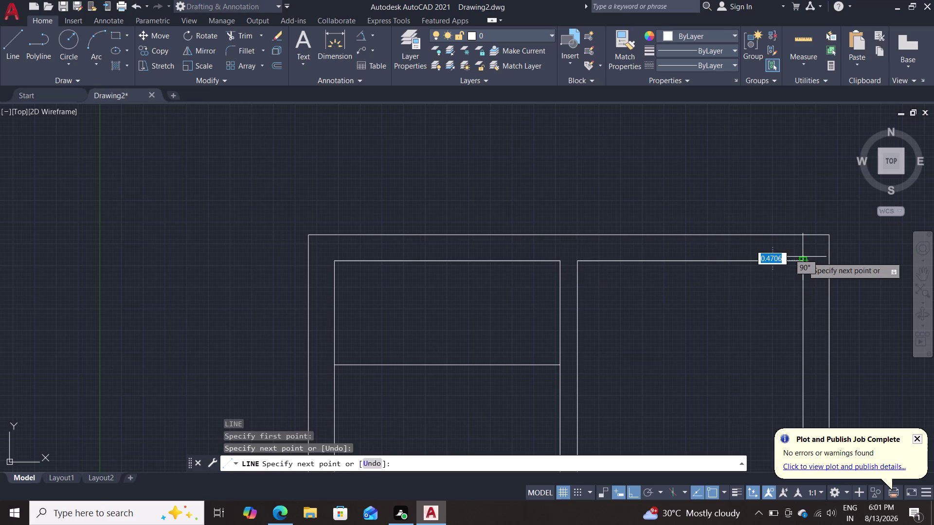
key(Escape)
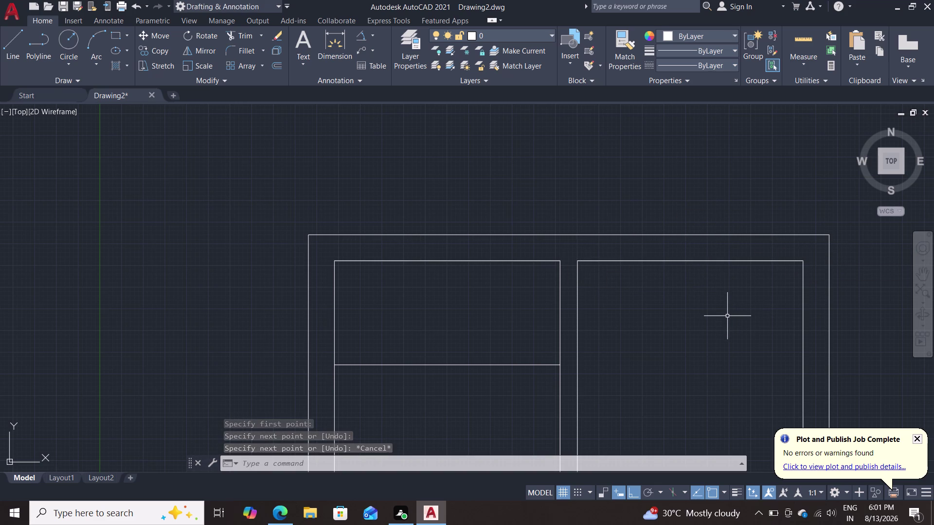
Delete that line and redraw the right compartment's top edge as a fresh line.
click(726, 263)
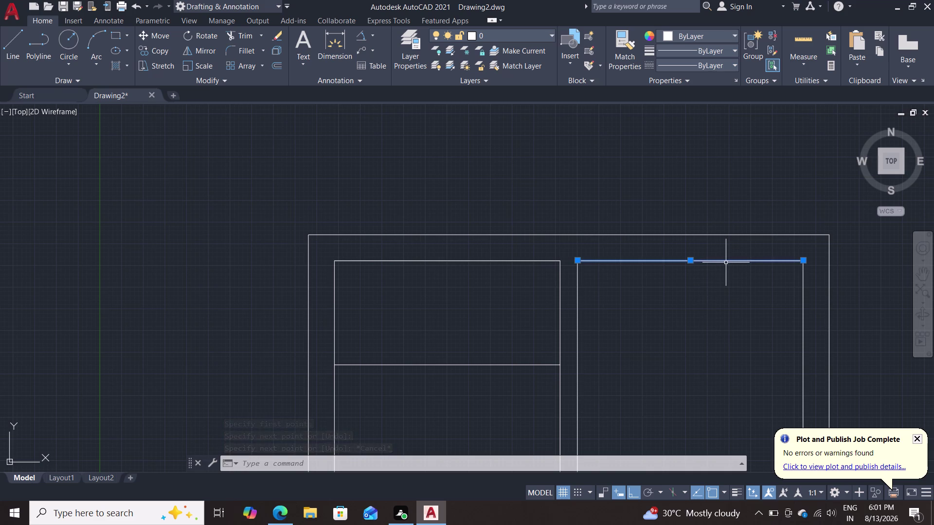
key(Delete)
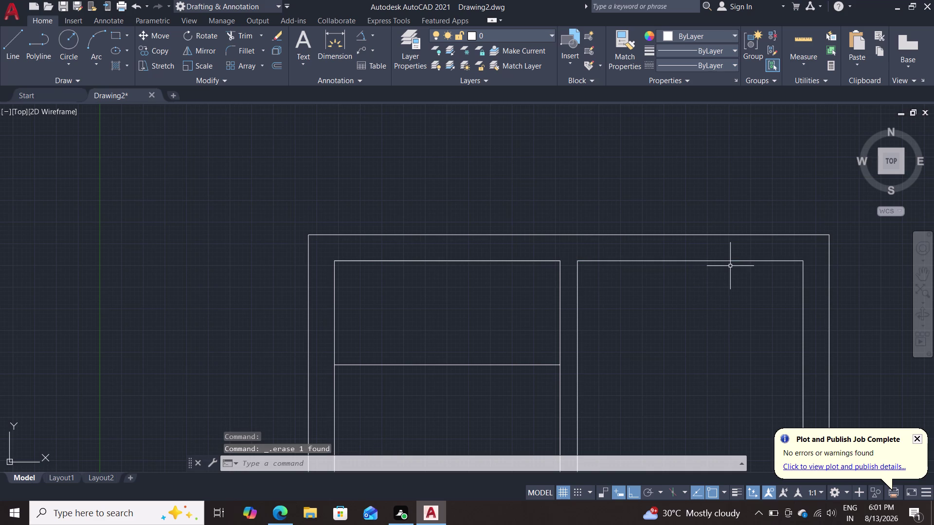
key(l)
key(Return)
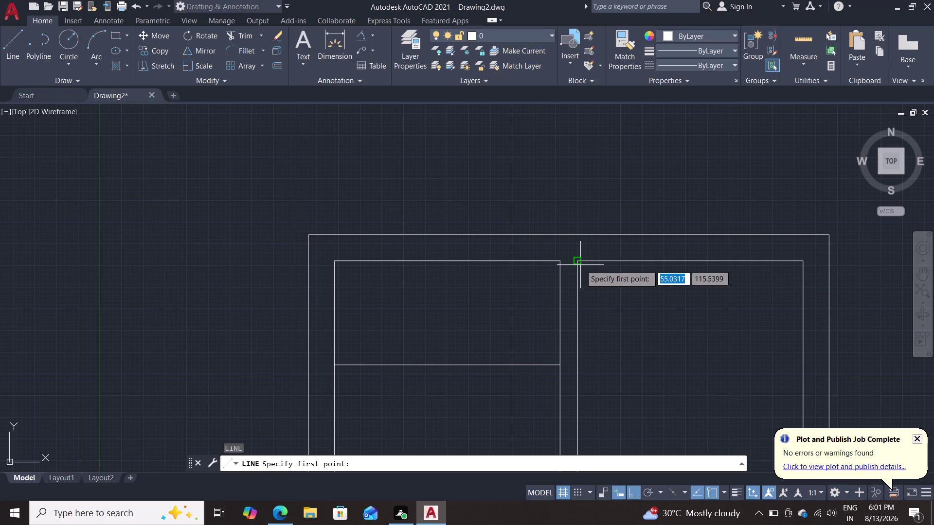
click(579, 264)
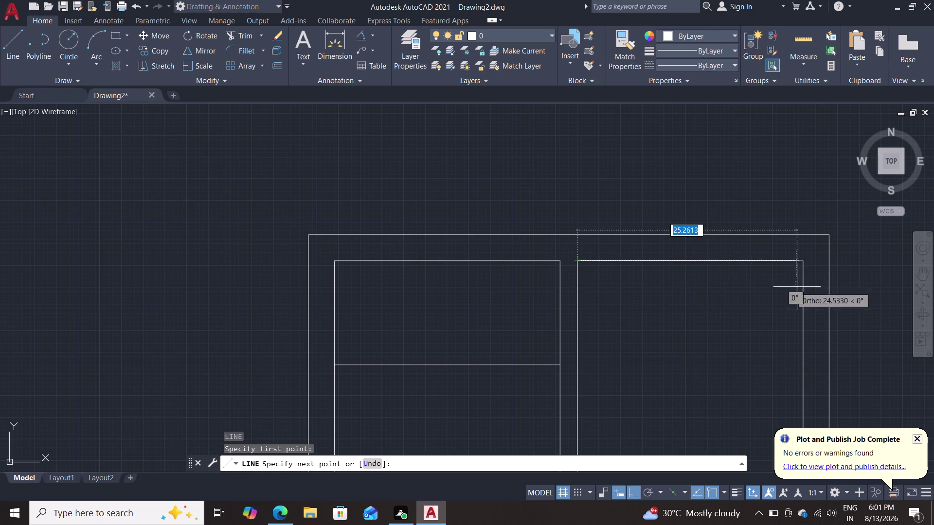
click(802, 260)
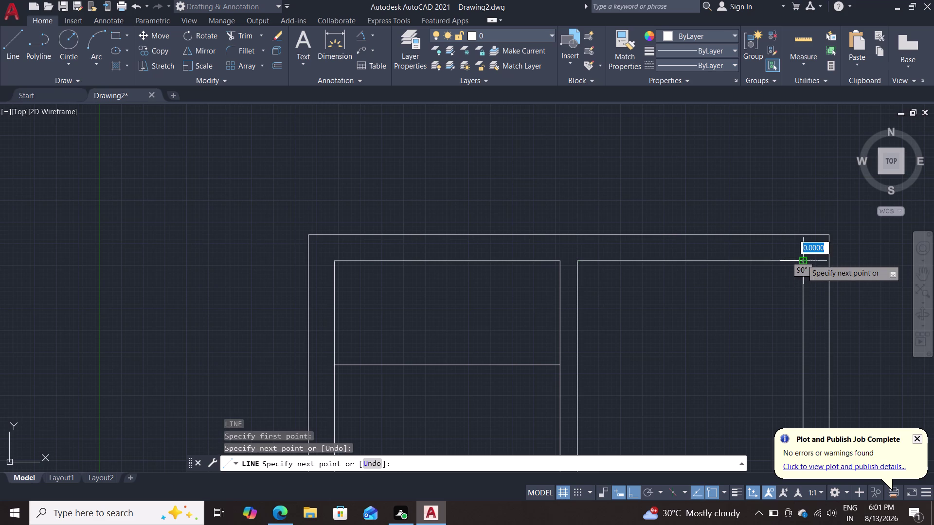
key(Escape)
key(o)
key(Return)
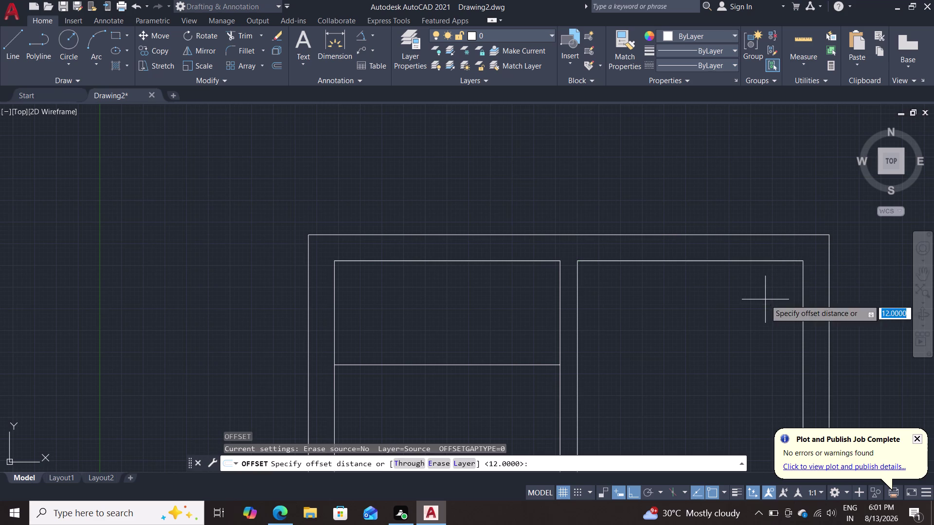
Offset the right compartment's top polyline 12 units down as a matching shelf.
key(Return)
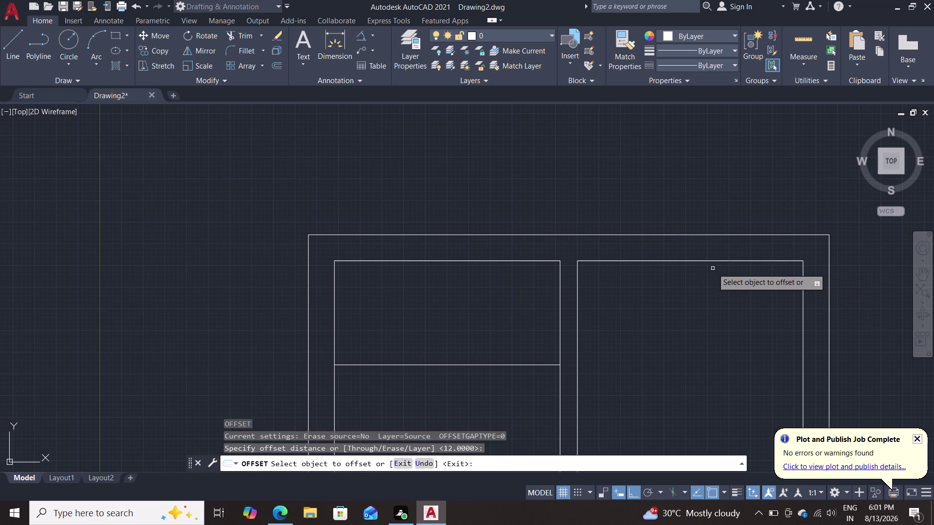
click(610, 259)
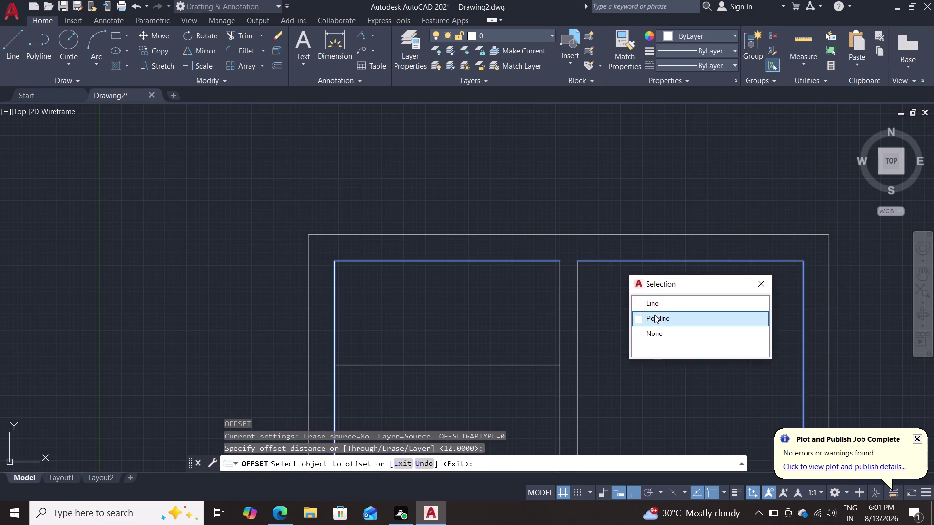
click(659, 307)
click(642, 338)
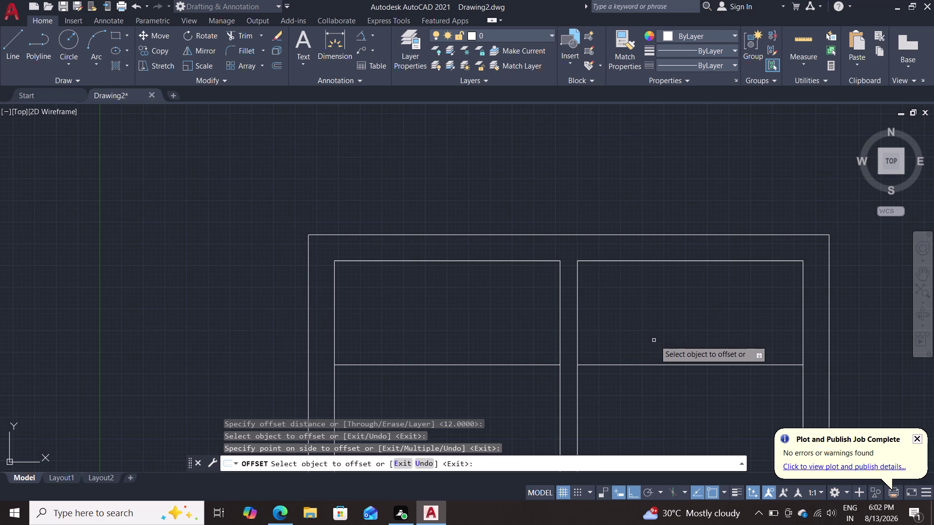
key(Escape)
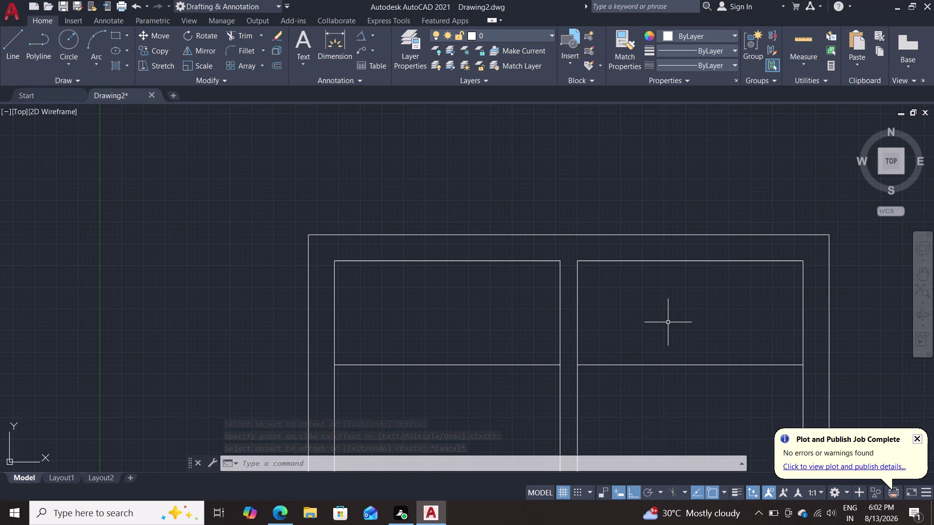
click(323, 47)
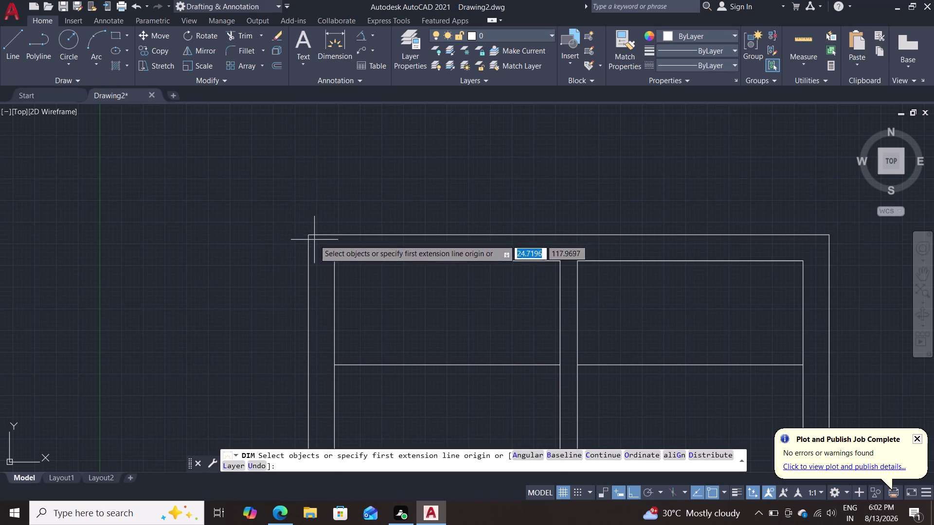
Dimension the overall width between the frame's top-left and top-right corners.
click(309, 234)
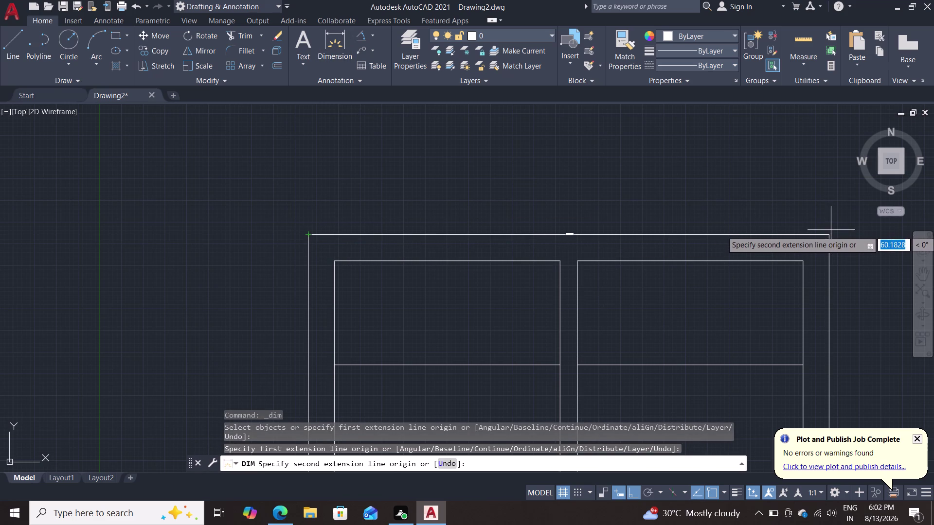
click(828, 235)
click(694, 158)
scroll(up, 3)
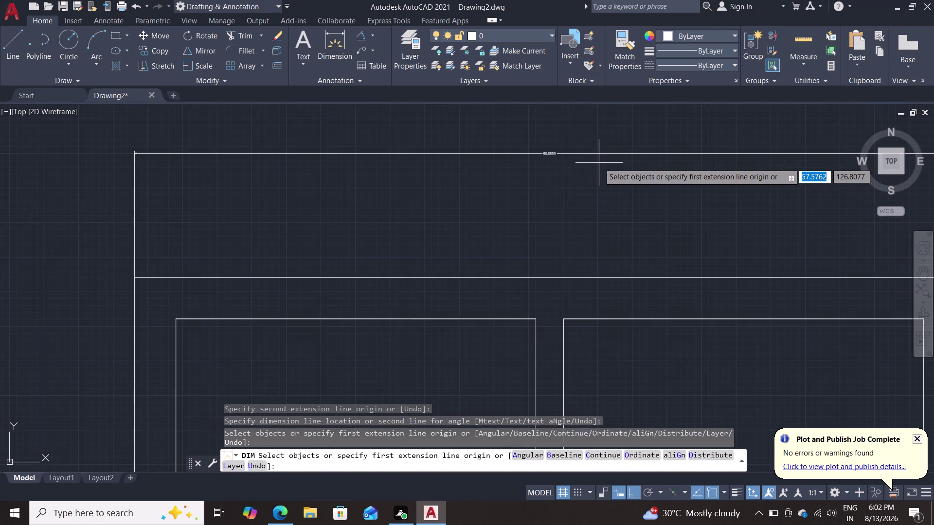
scroll(down, 3)
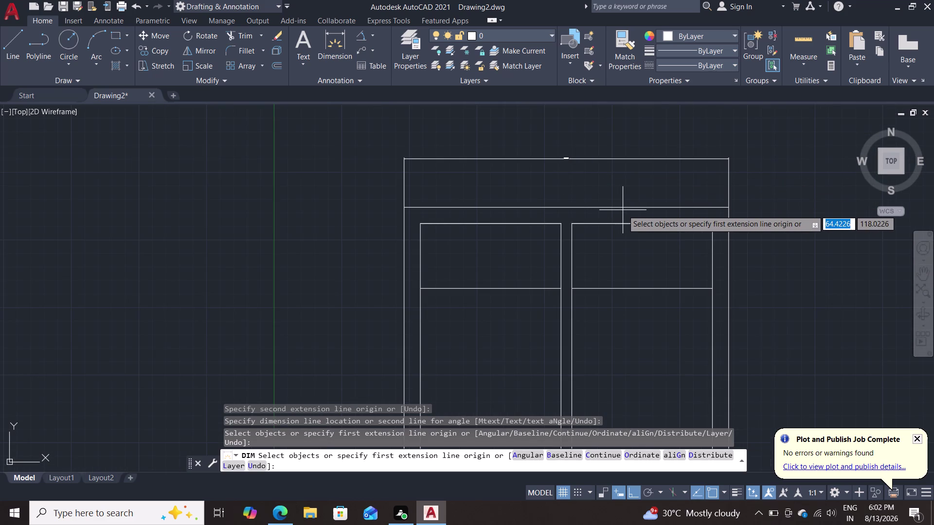
Cancel the dimension command and open the Dimension Style Manager with D.
key(d)
key(Return)
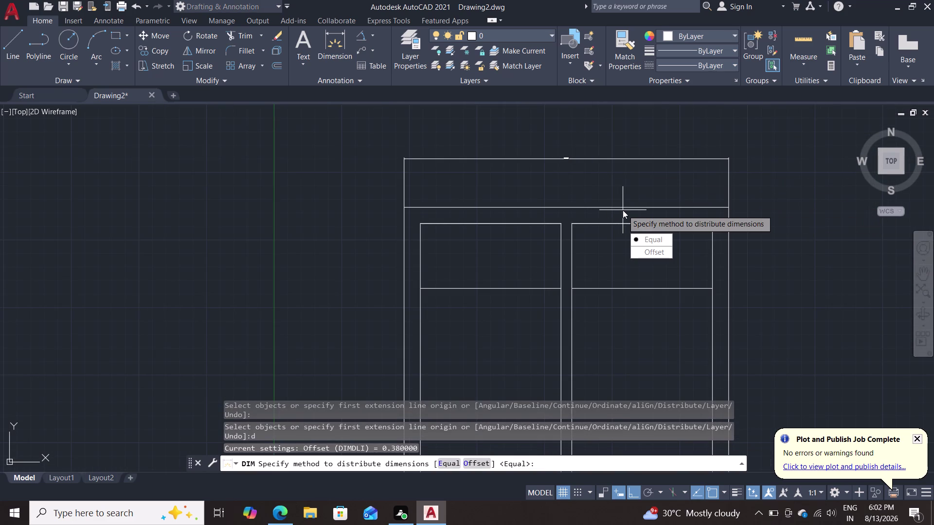
key(Escape)
key(Escape)
key(d)
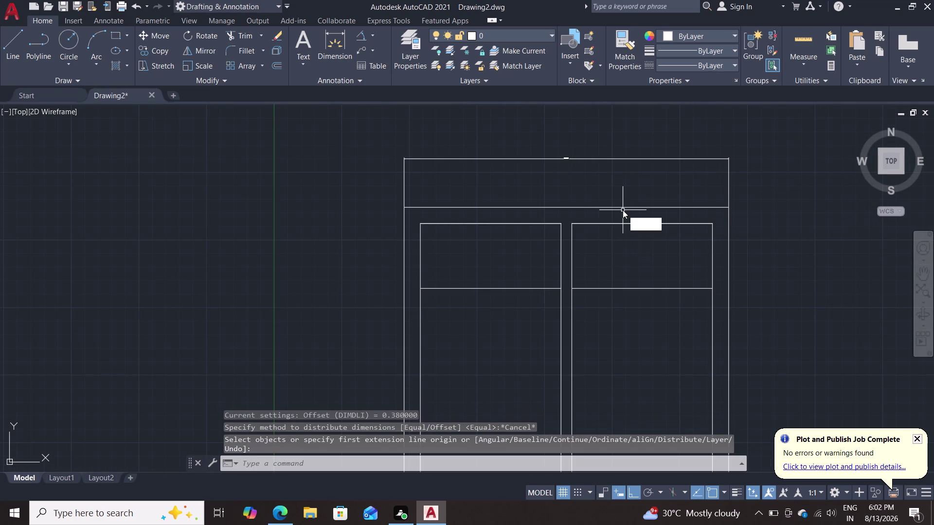
key(Return)
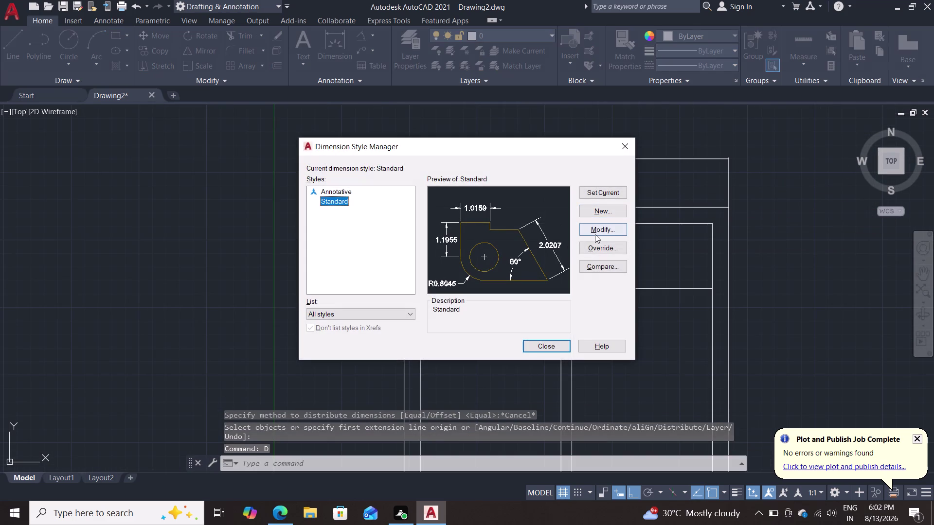
Set the Standard dimension style's arrow size to 3.
click(595, 234)
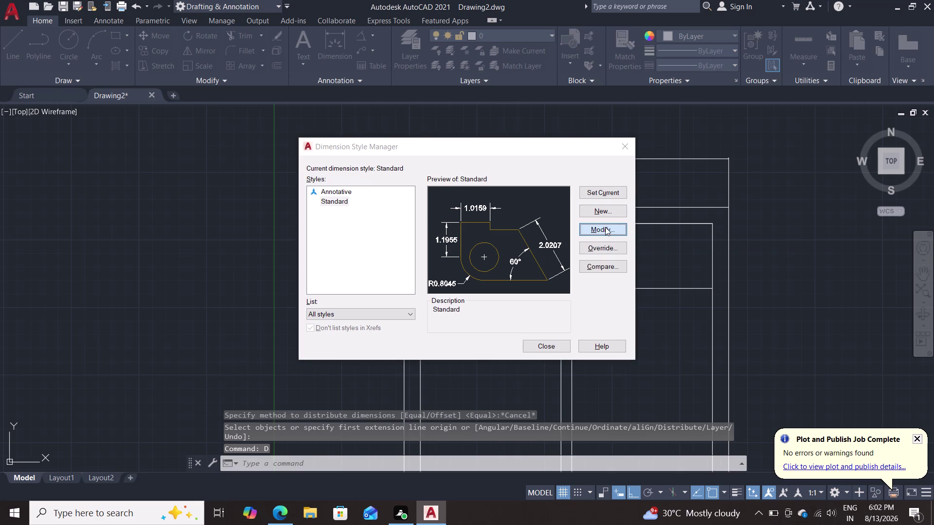
click(605, 227)
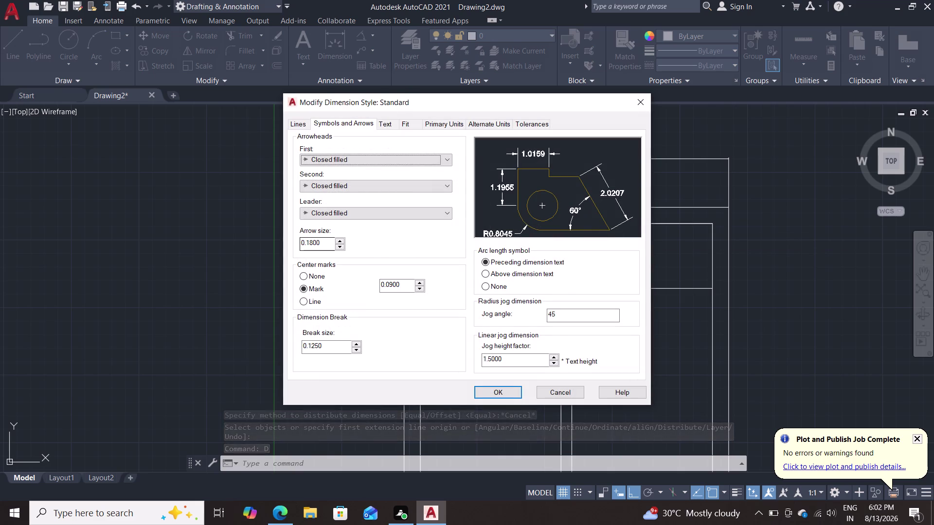
drag(323, 247, 285, 251)
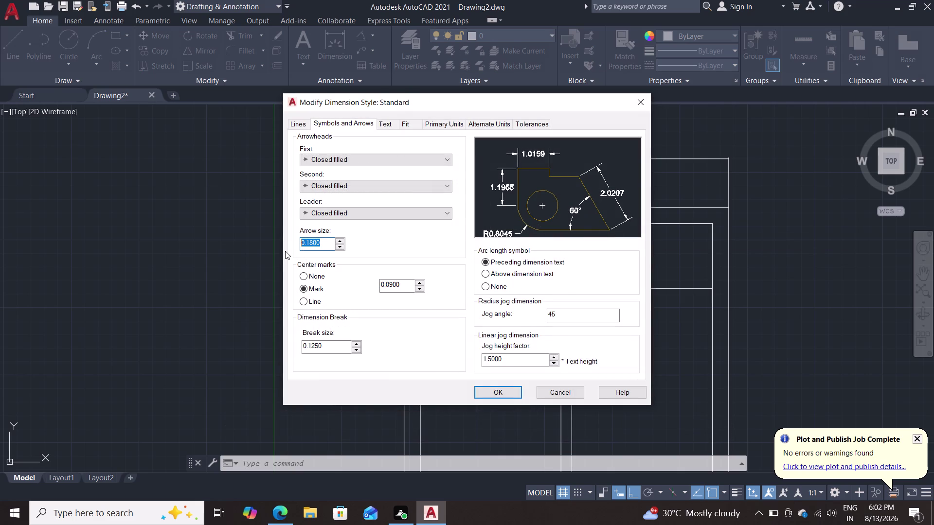
key(3)
key(Return)
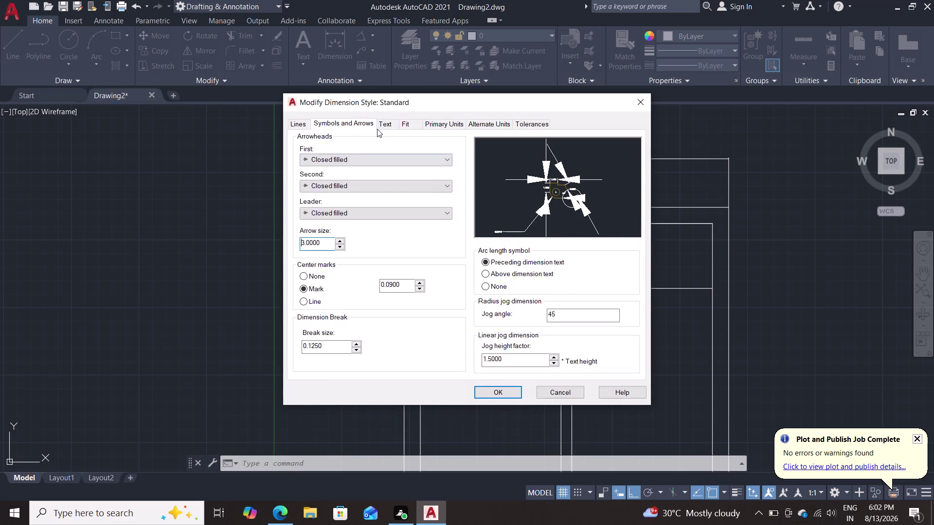
Set text height to 5, review Fit and Primary Units, save the style and close.
click(382, 123)
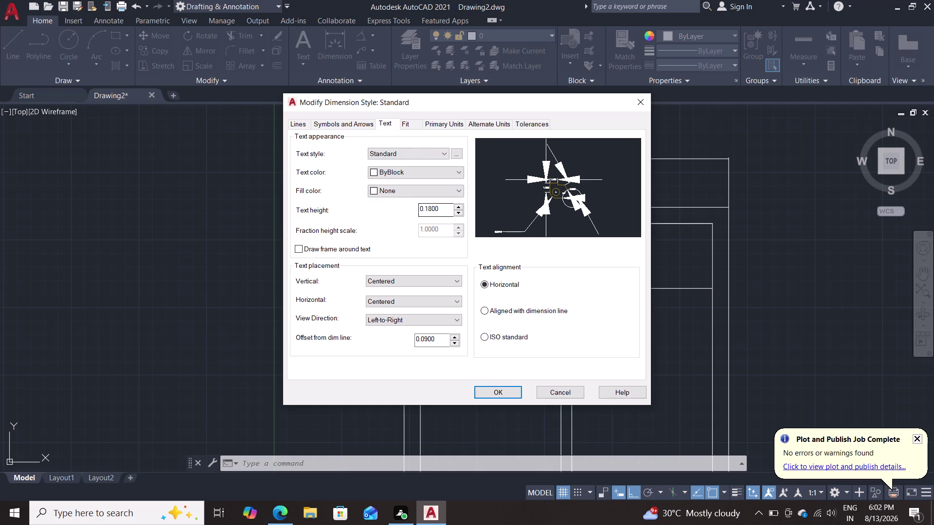
drag(441, 212, 384, 210)
key(5)
key(Return)
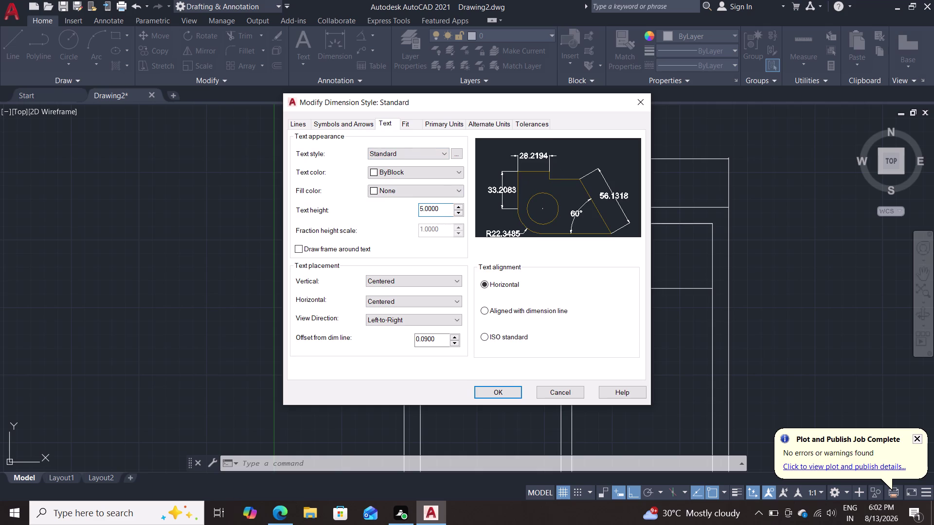
click(411, 119)
click(445, 118)
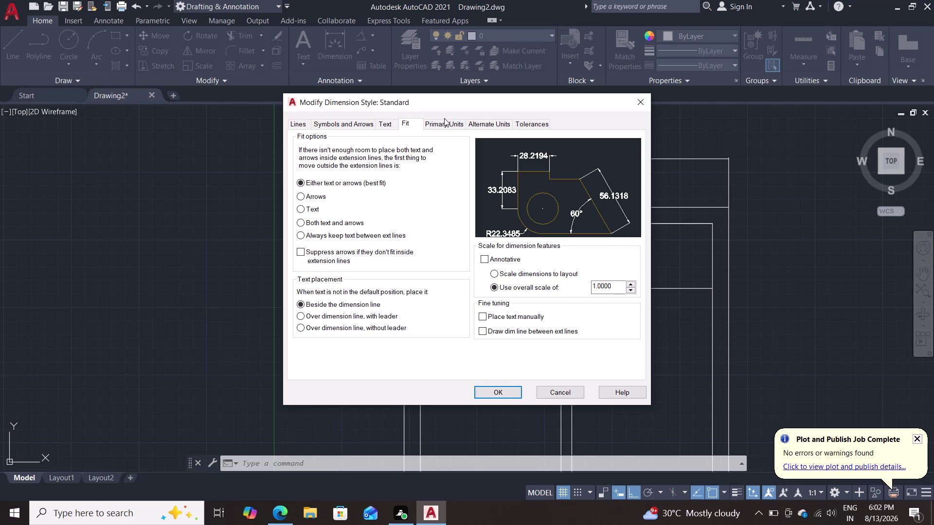
click(447, 126)
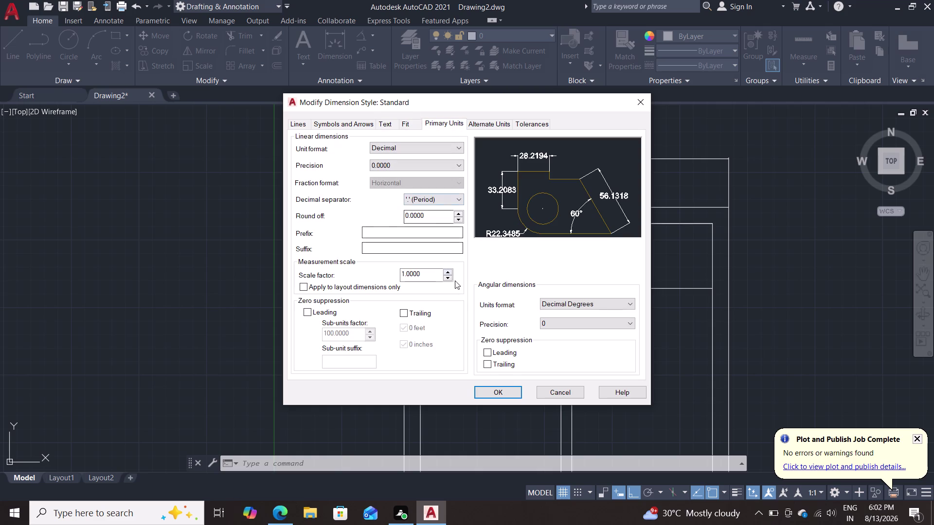
click(406, 312)
click(484, 393)
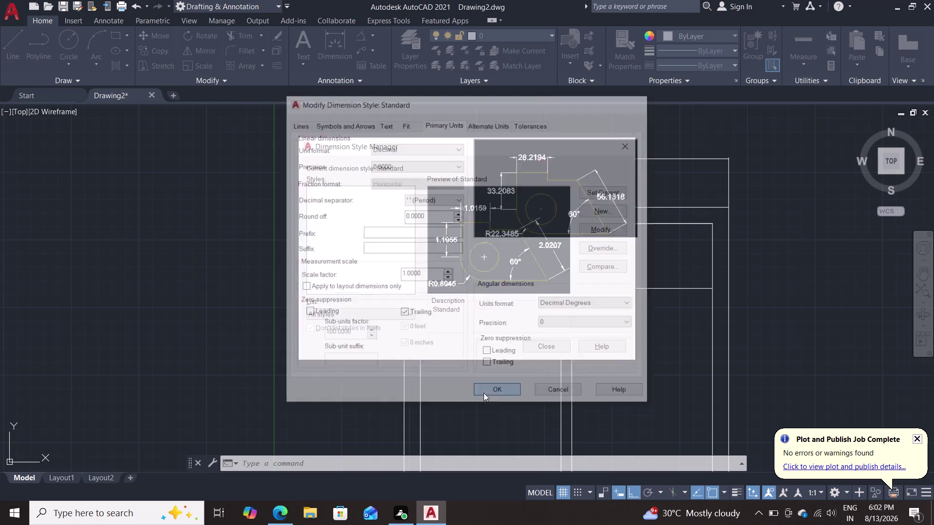
click(531, 348)
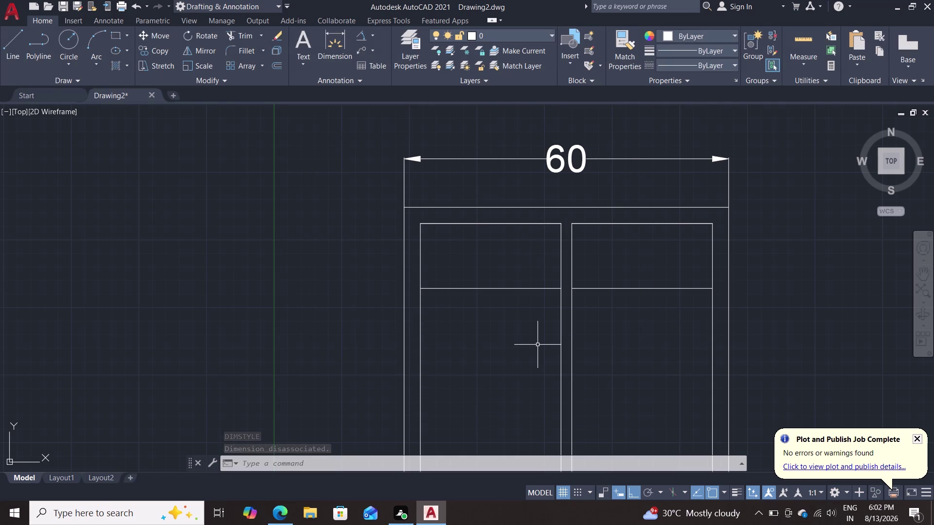
Dimension the 12-unit gap from the inner top corner to the right shelf end.
right_click(538, 345)
right_click(537, 345)
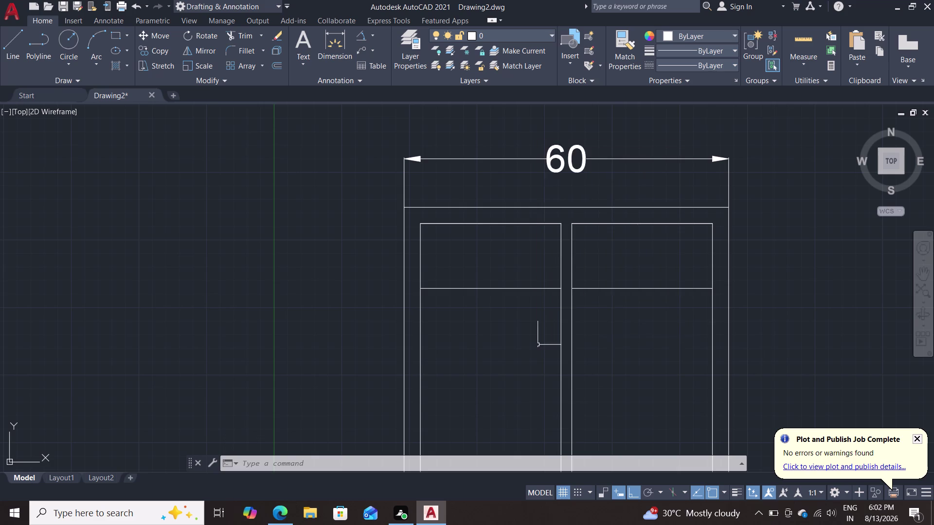
key(Escape)
click(337, 39)
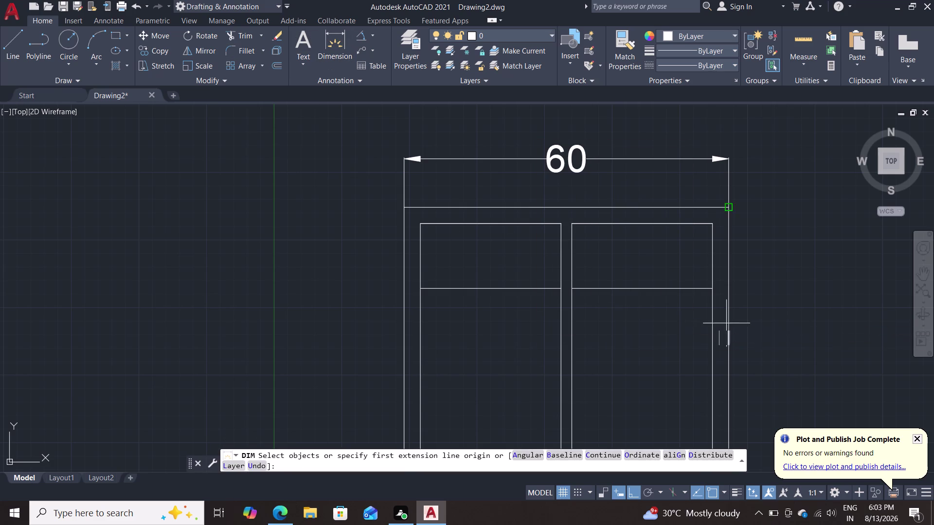
click(714, 223)
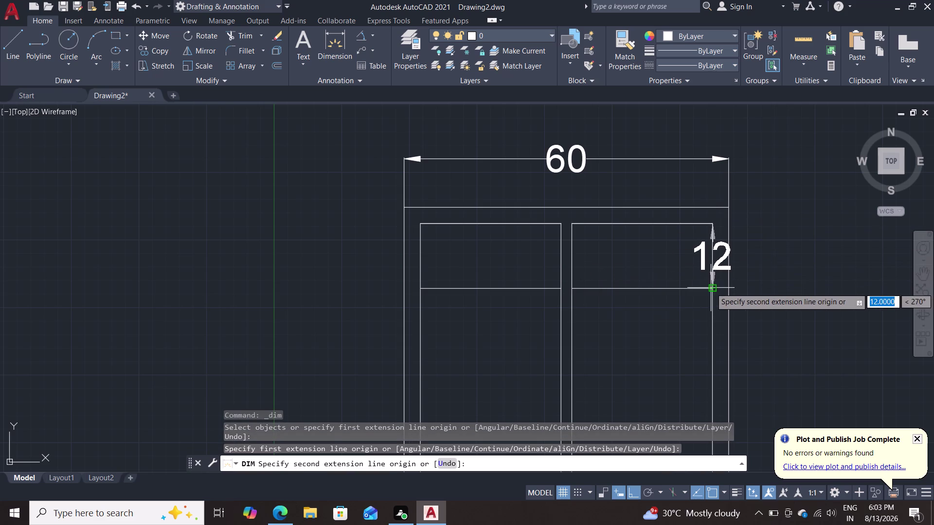
click(711, 288)
click(807, 275)
key(Escape)
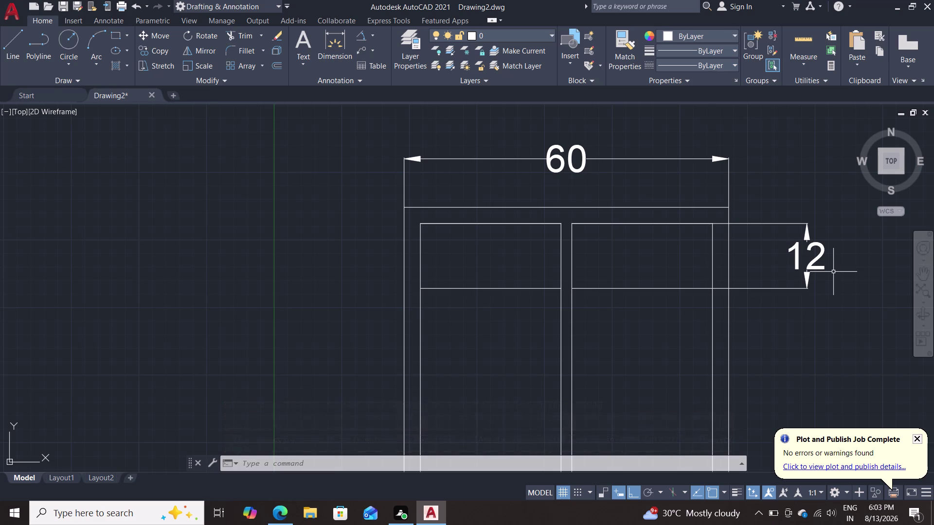
key(Escape)
key(Escape)
middle_drag(789, 299, 776, 142)
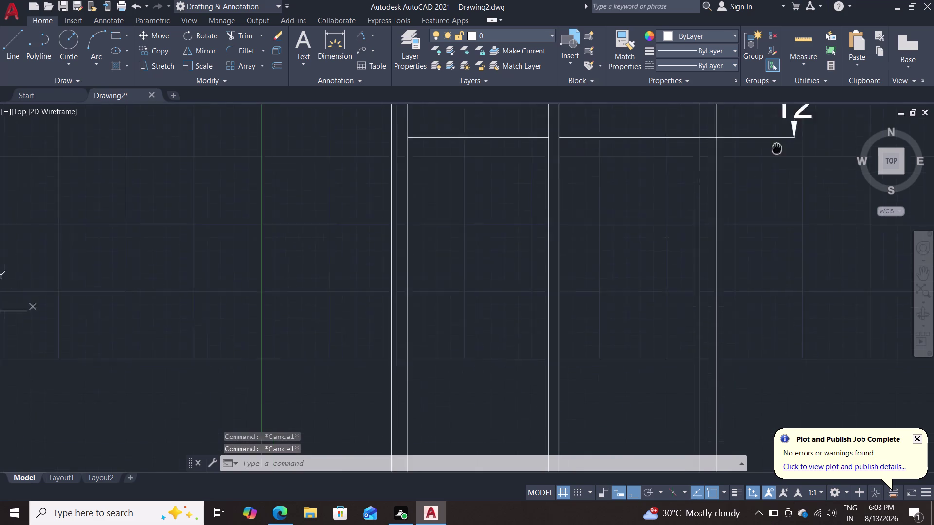
middle_drag(776, 142, 770, 115)
Draw a 57-unit vertical line up from the inner bottom-right corner.
scroll(down, 3)
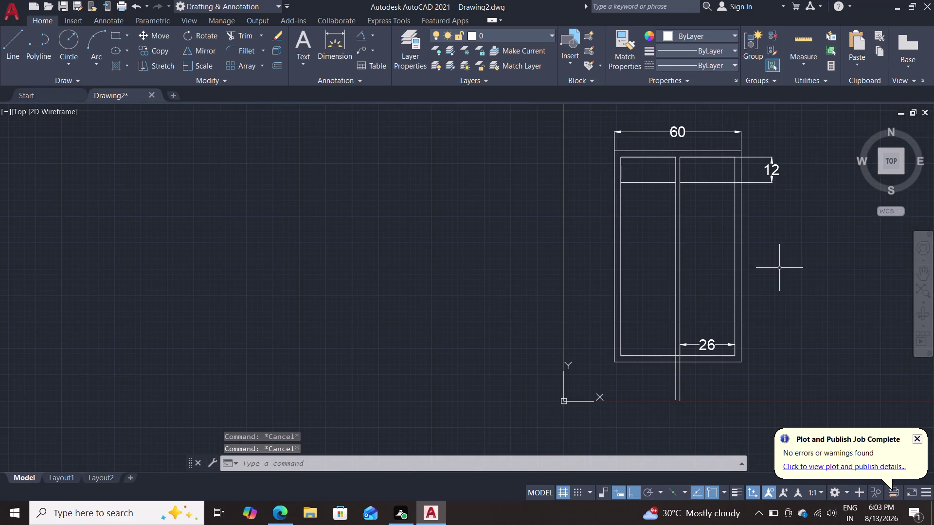
key(l)
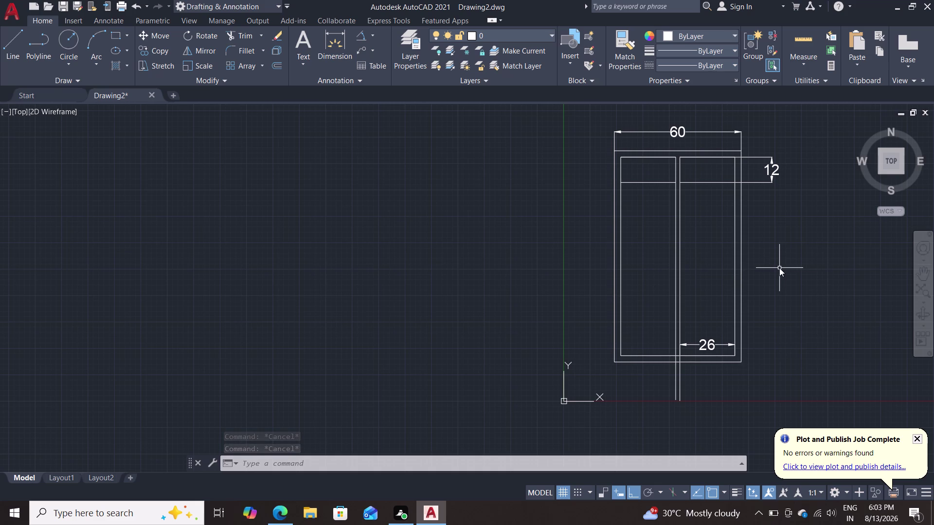
key(Return)
scroll(up, 3)
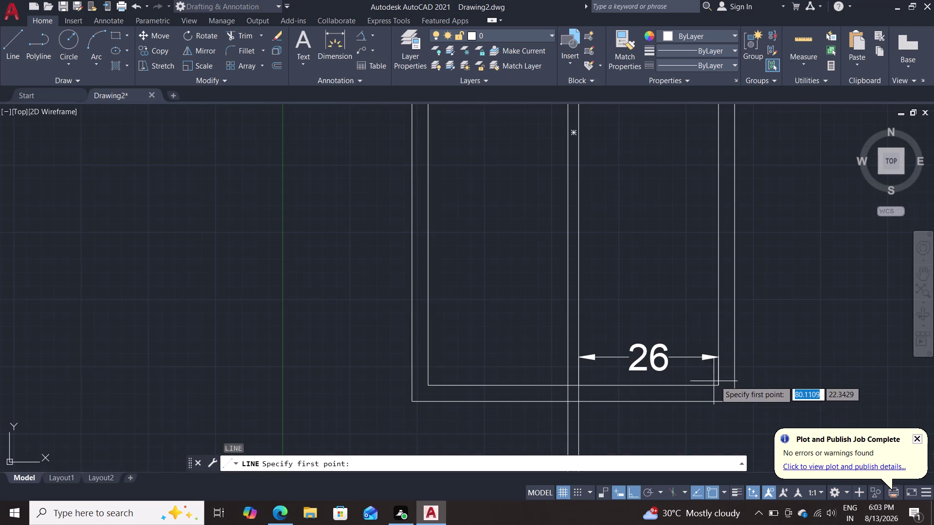
click(716, 383)
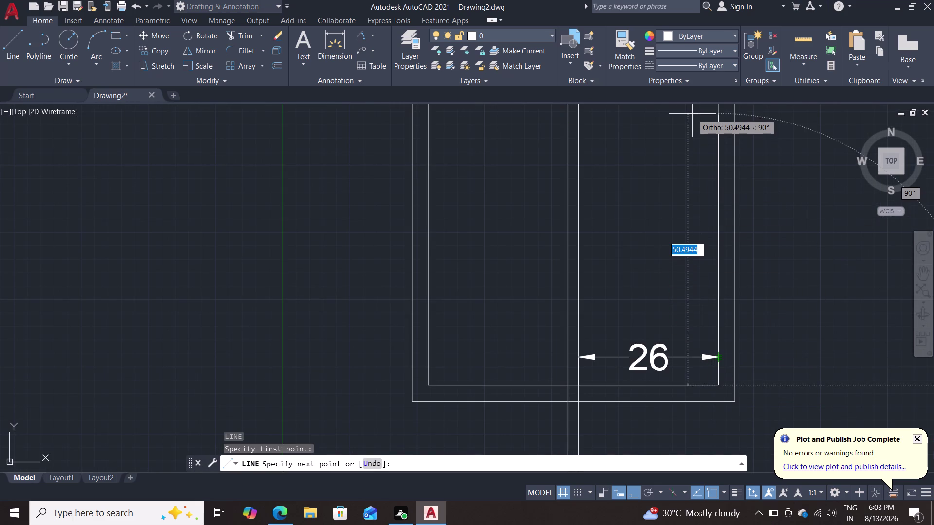
text(57)
key(Return)
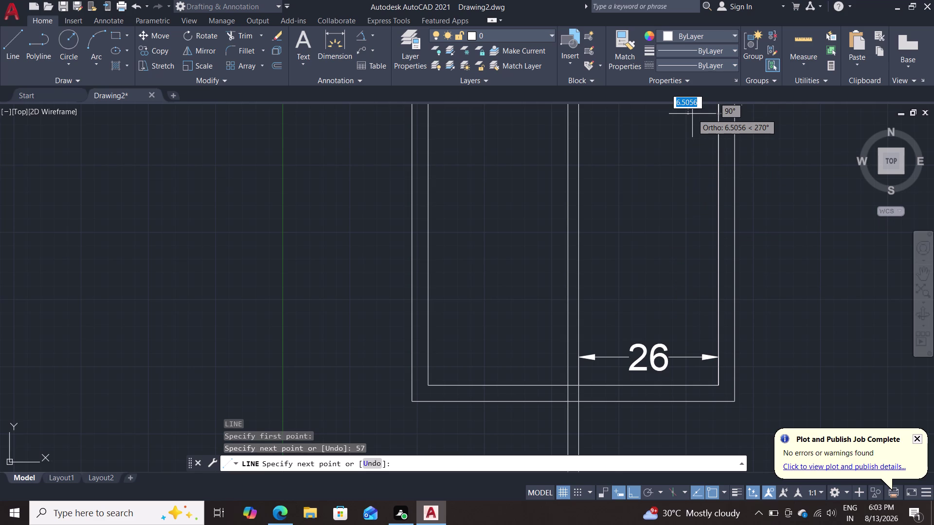
key(Escape)
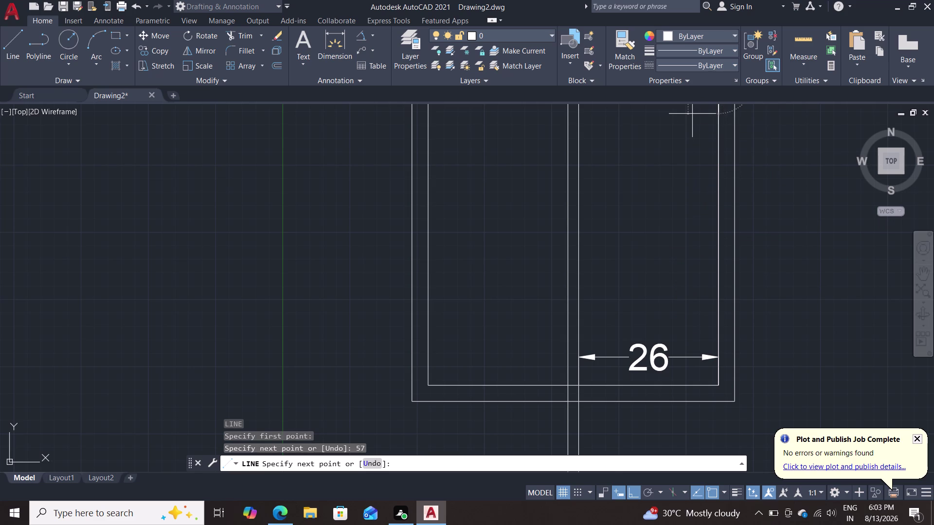
key(Escape)
Pan toward the cabinet's bottom and start a new dimension.
scroll(down, 3)
scroll(up, 3)
middle_drag(685, 195, 686, 194)
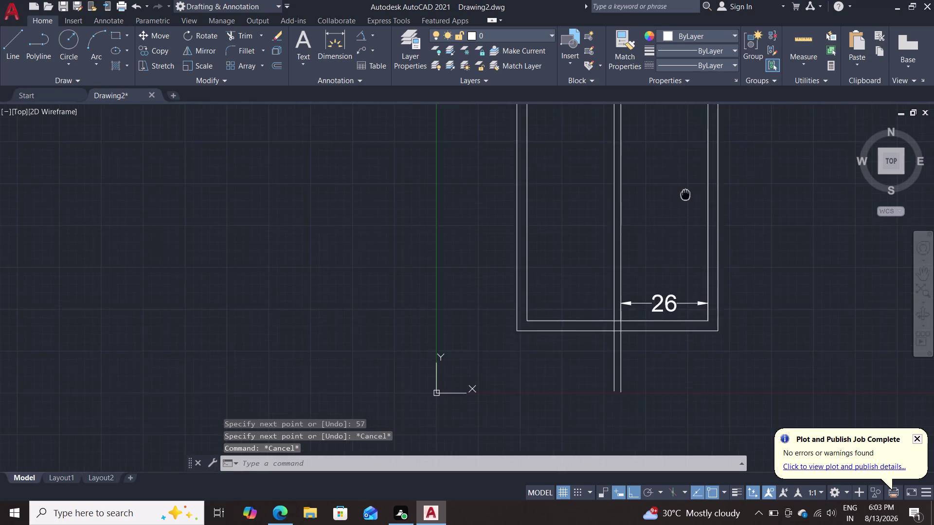
middle_drag(686, 194, 660, 261)
scroll(down, 3)
scroll(up, 3)
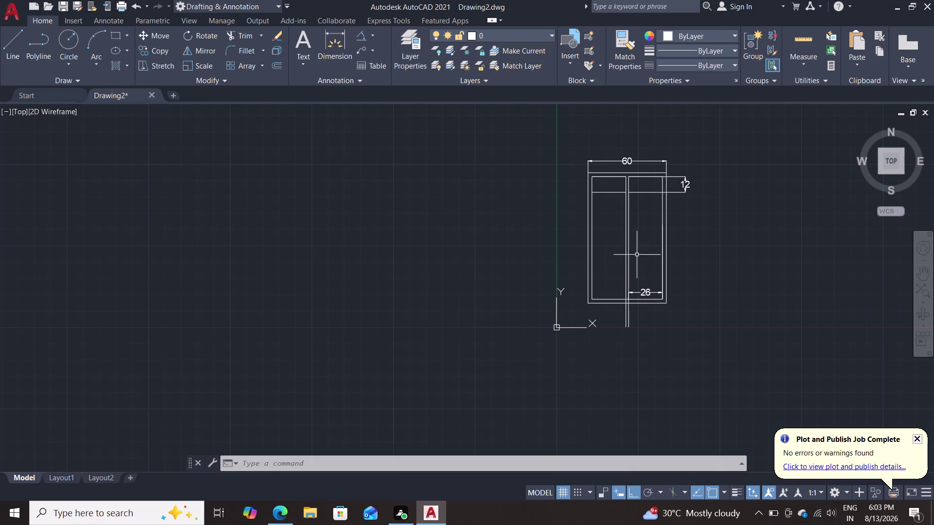
scroll(up, 3)
middle_drag(654, 214, 658, 200)
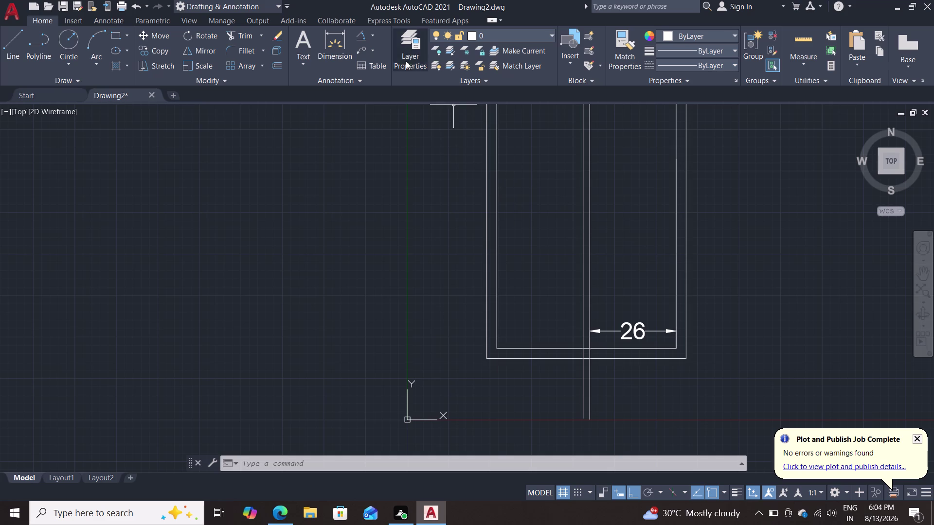
click(338, 40)
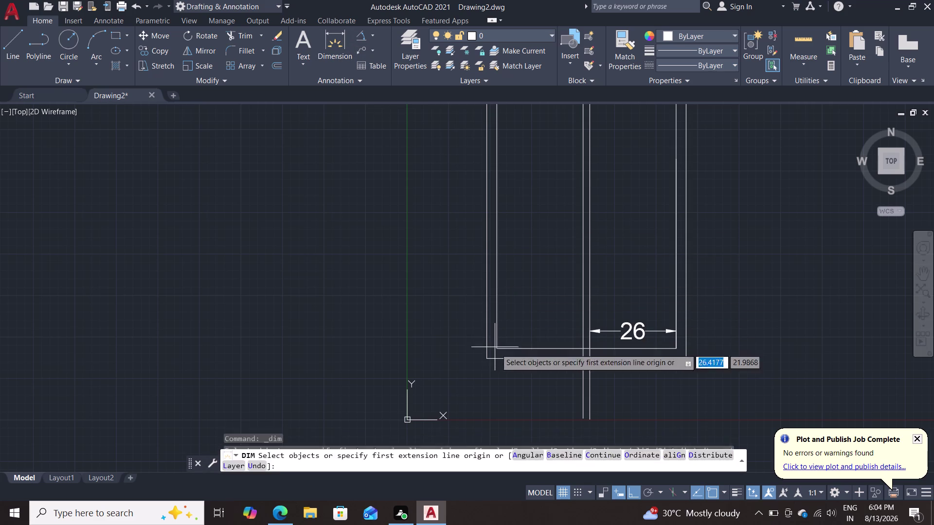
click(497, 349)
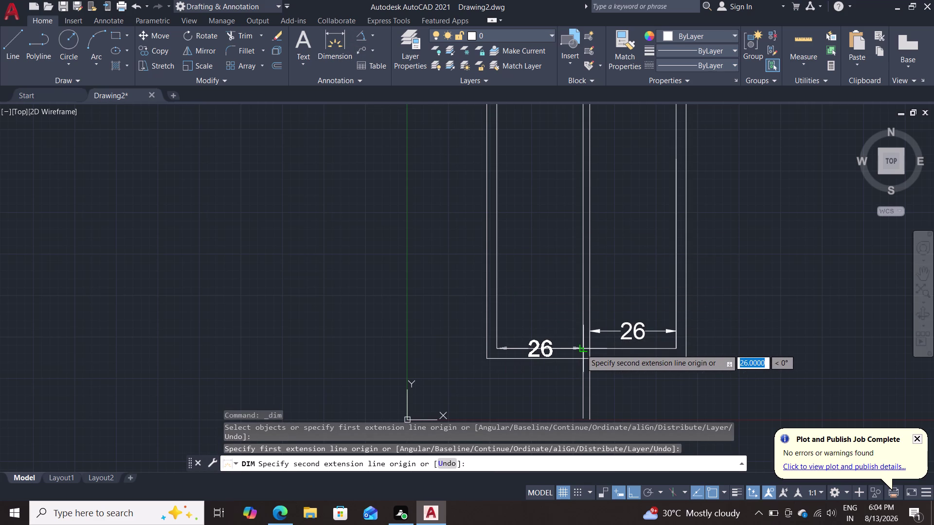
click(581, 349)
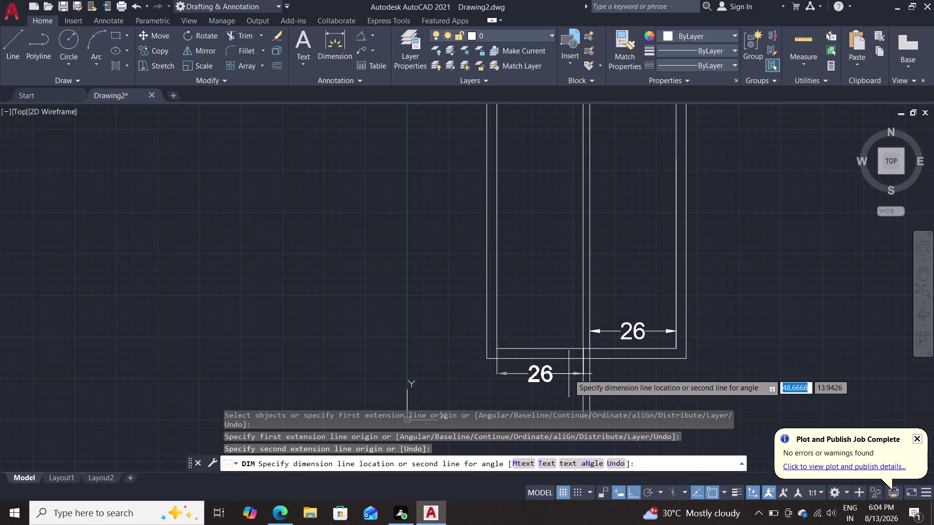
key(Escape)
key(Escape)
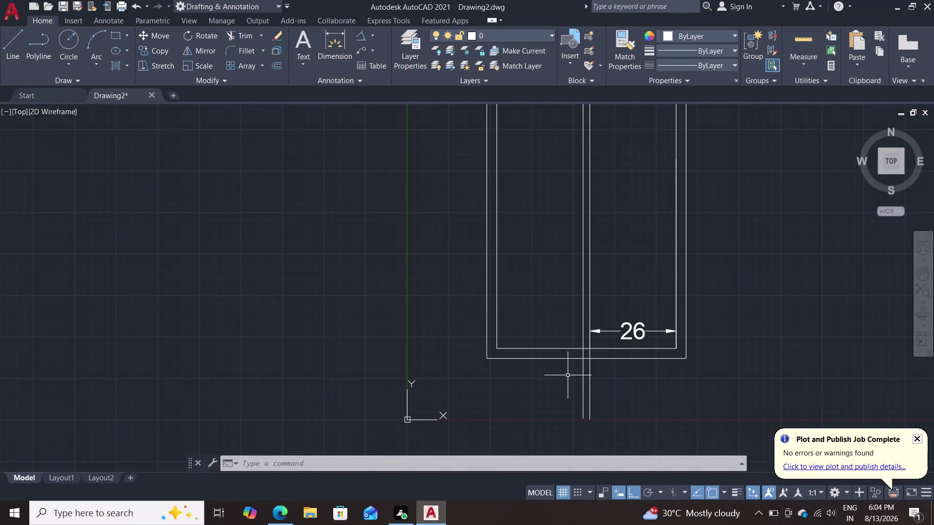
key(l)
key(Return)
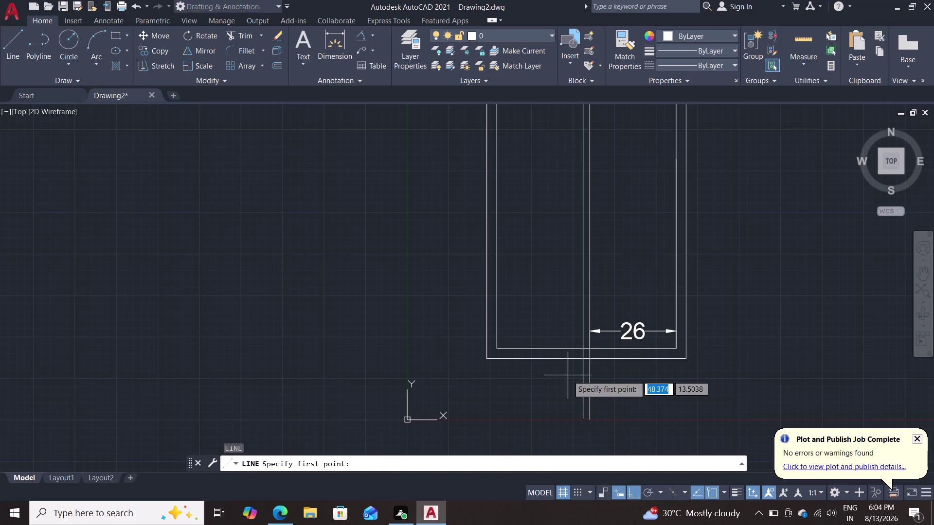
Cancel the line command, then try trimming a line segment and cancel it.
key(Escape)
text(t)
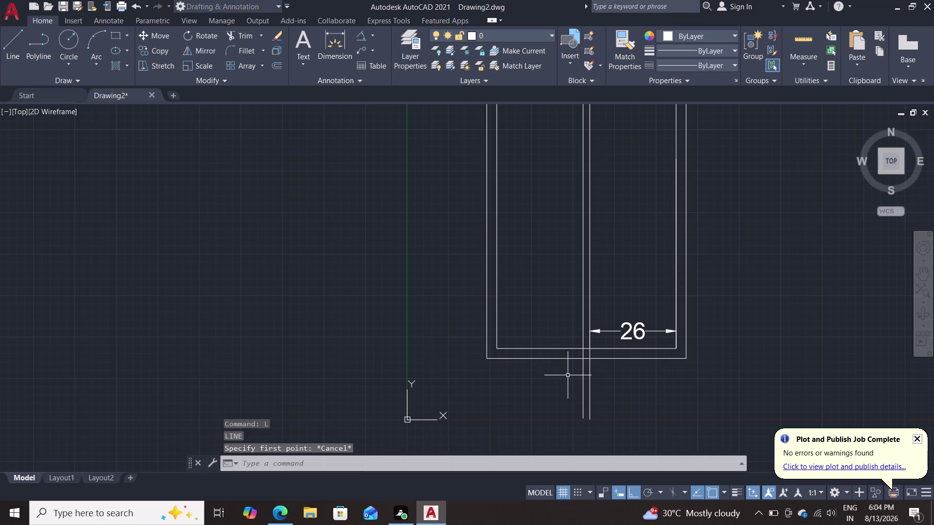
text(r)
key(Return)
scroll(up, 3)
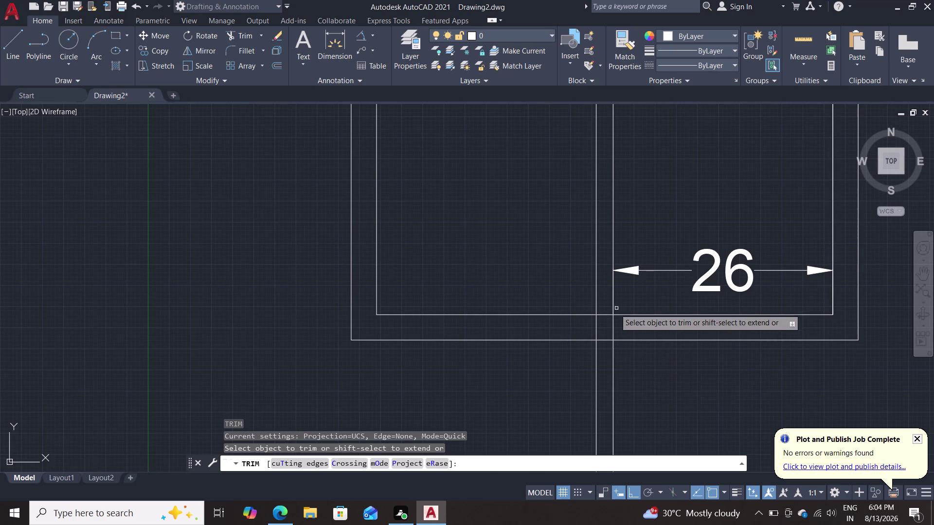
click(605, 315)
key(Escape)
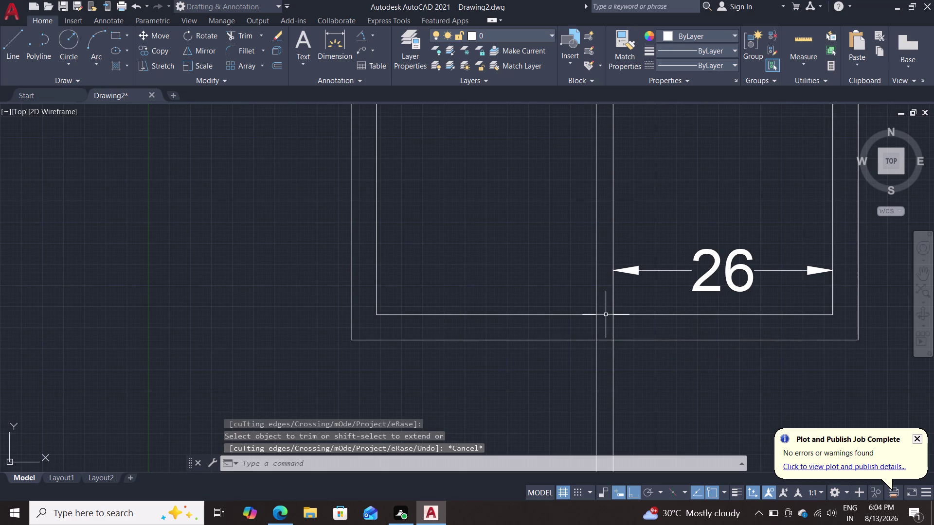
scroll(down, 3)
scroll(up, 3)
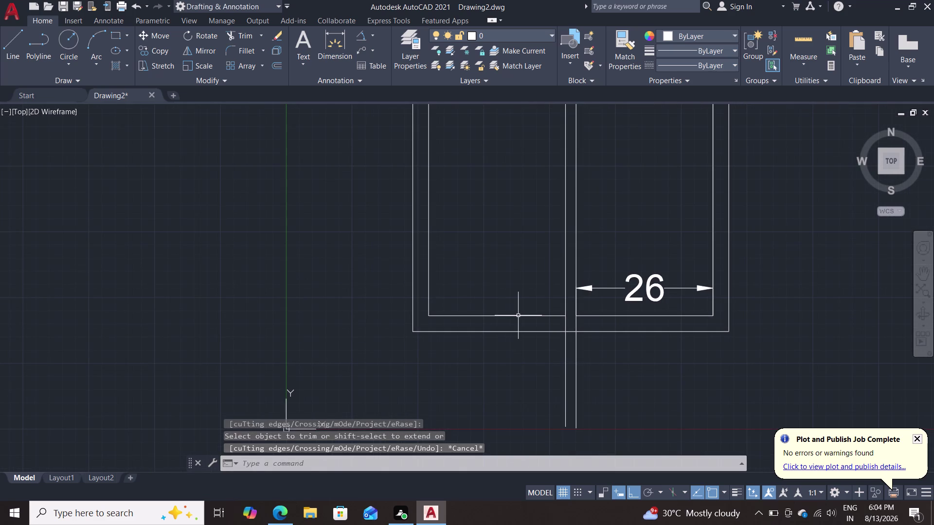
Abandon a newly started line and begin the OFFSET command.
key(l)
key(Return)
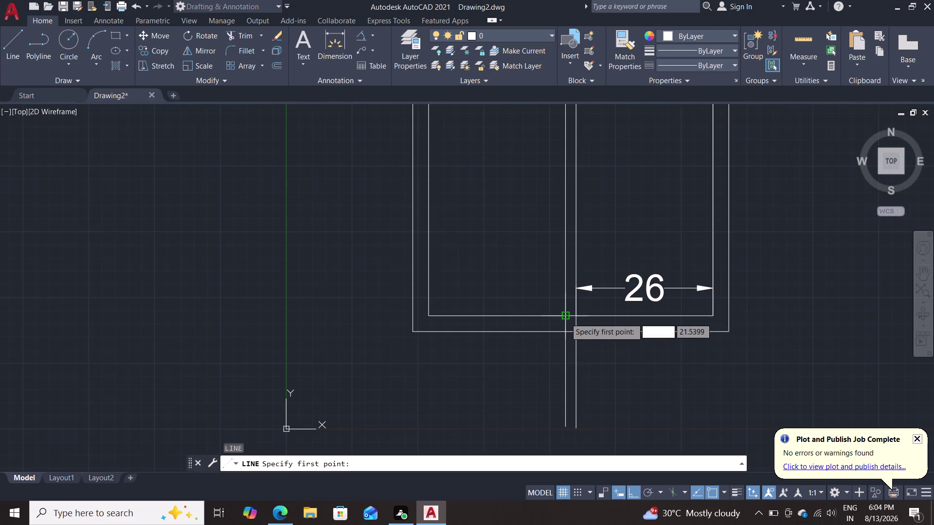
click(565, 318)
click(429, 316)
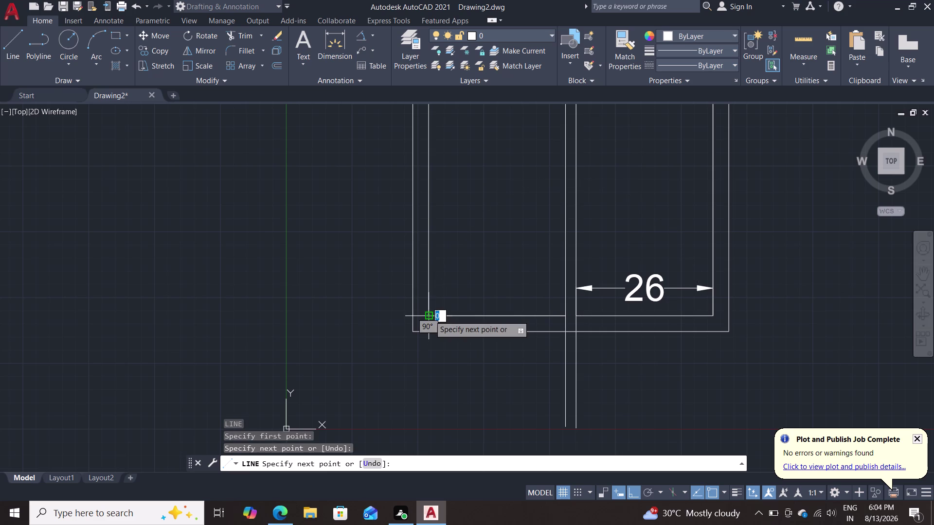
key(Escape)
key(o)
key(Return)
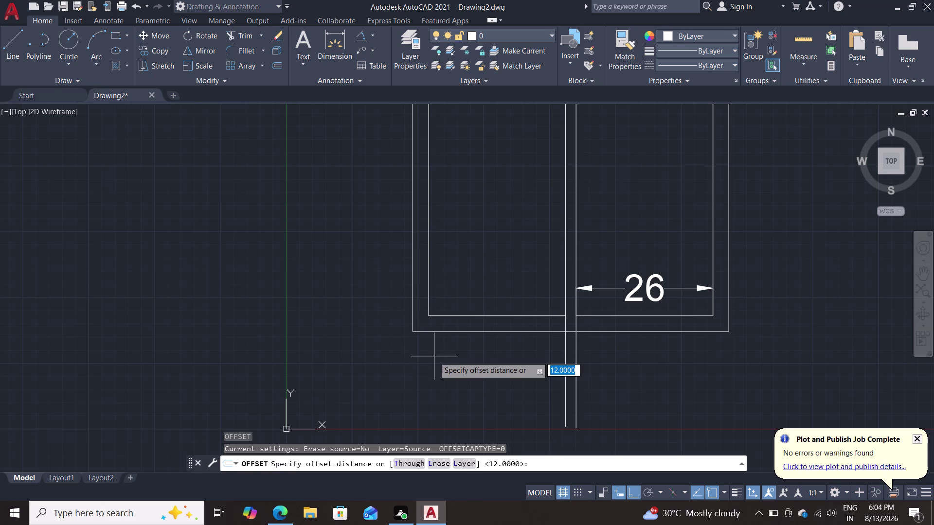
Offset the left compartment's bottom inner line 16 units upward.
text(16)
key(Return)
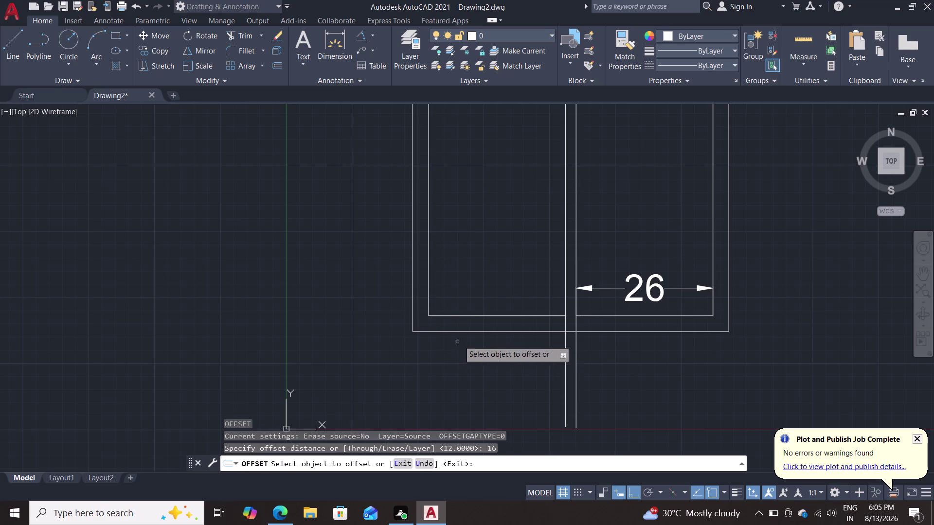
click(492, 315)
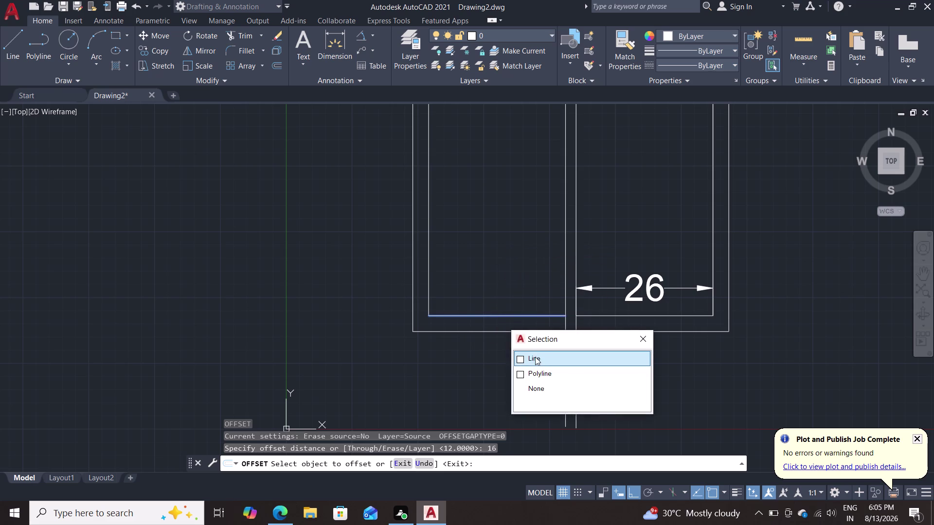
click(536, 358)
click(527, 239)
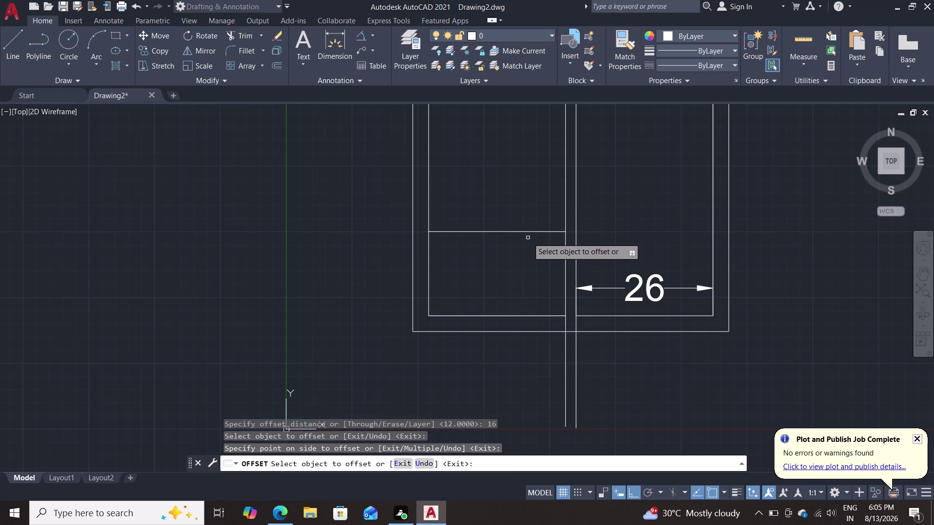
key(Escape)
Discard a stray line, then offset the right compartment's bottom line 16 units up.
key(l)
key(Return)
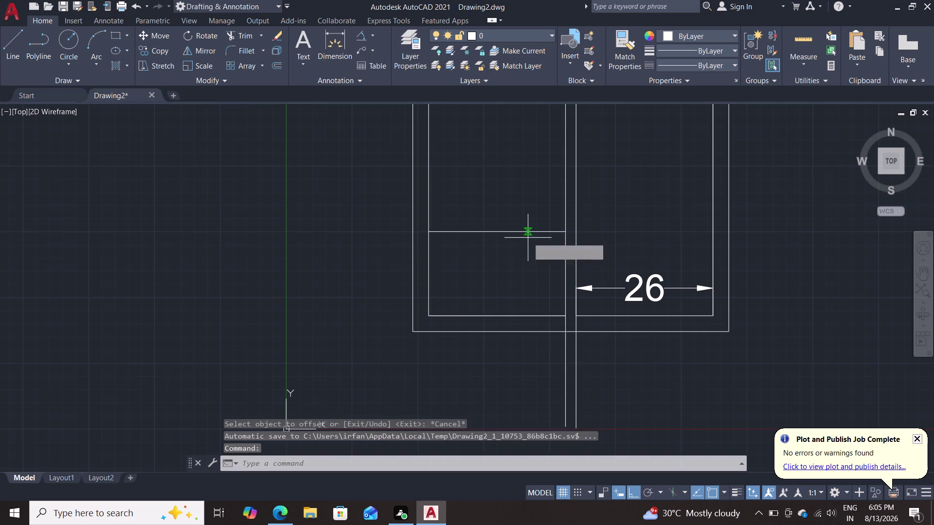
click(578, 318)
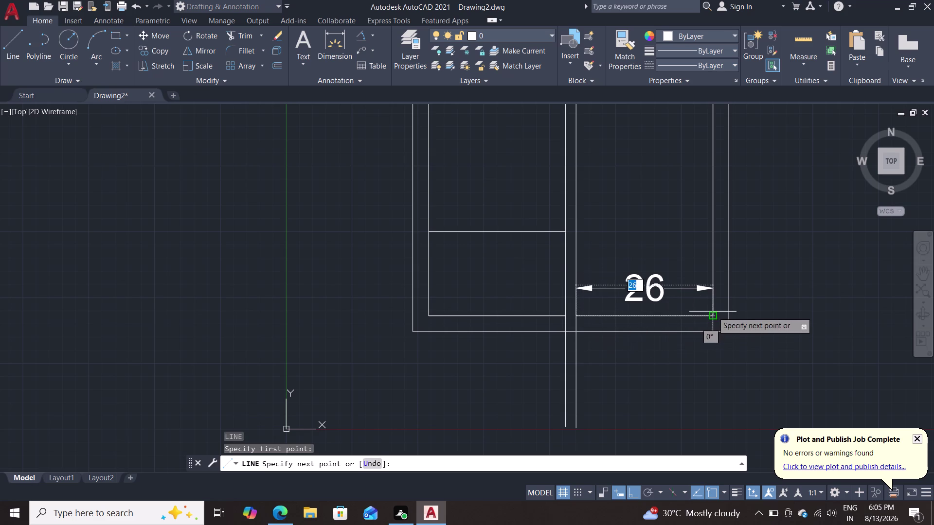
click(713, 312)
key(Escape)
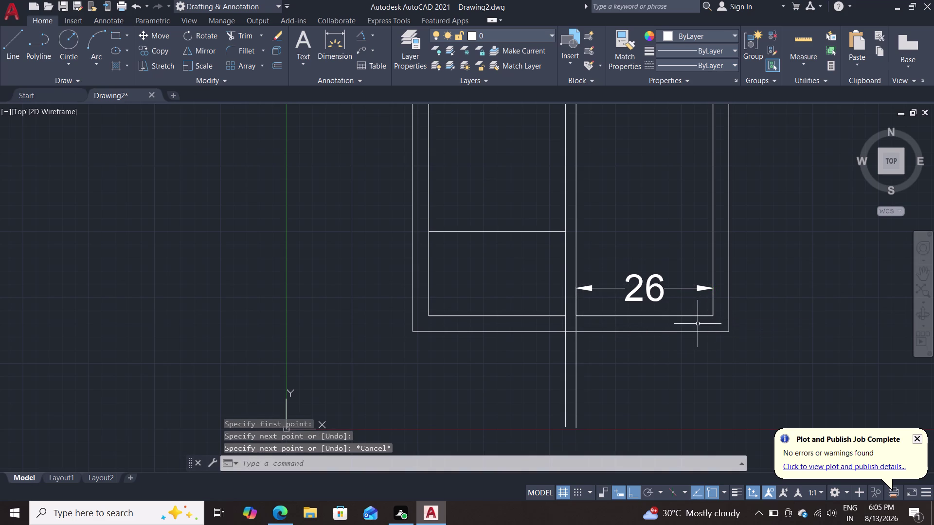
key(o)
key(Return)
key(Return)
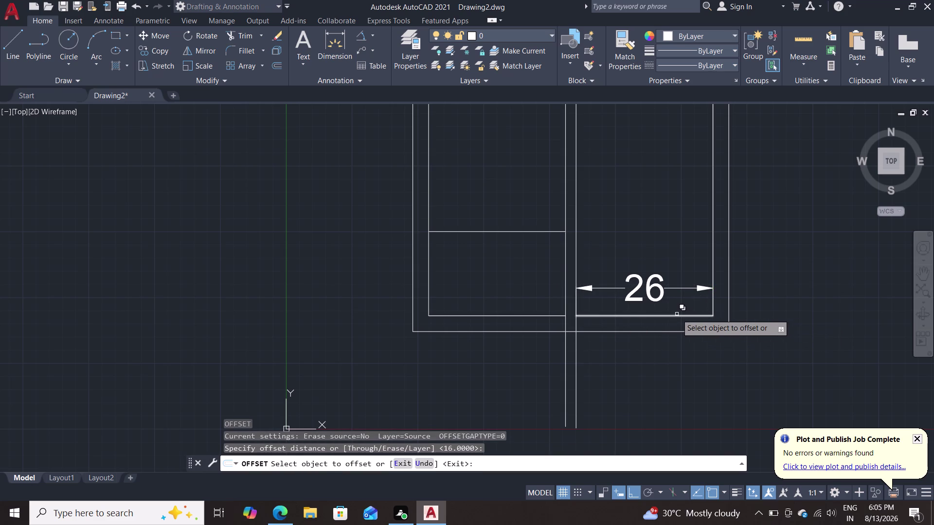
click(675, 317)
click(703, 360)
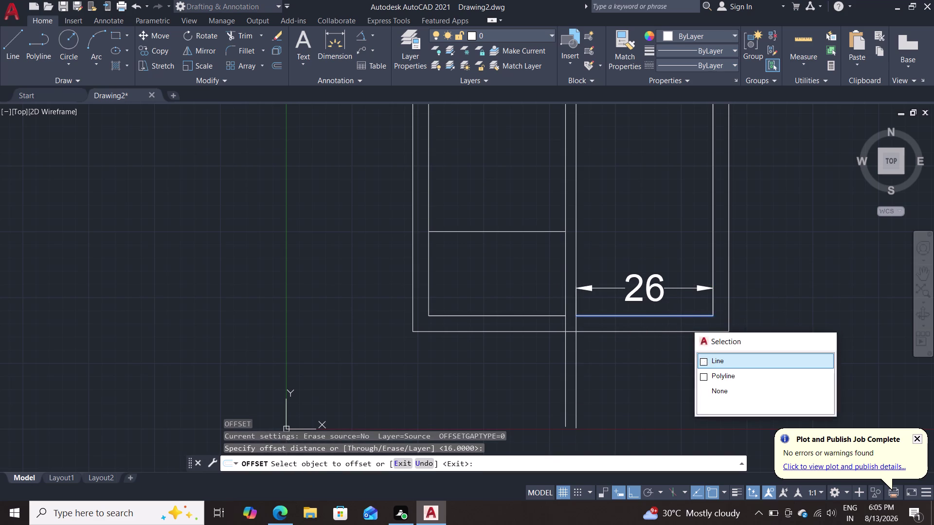
click(654, 270)
key(Escape)
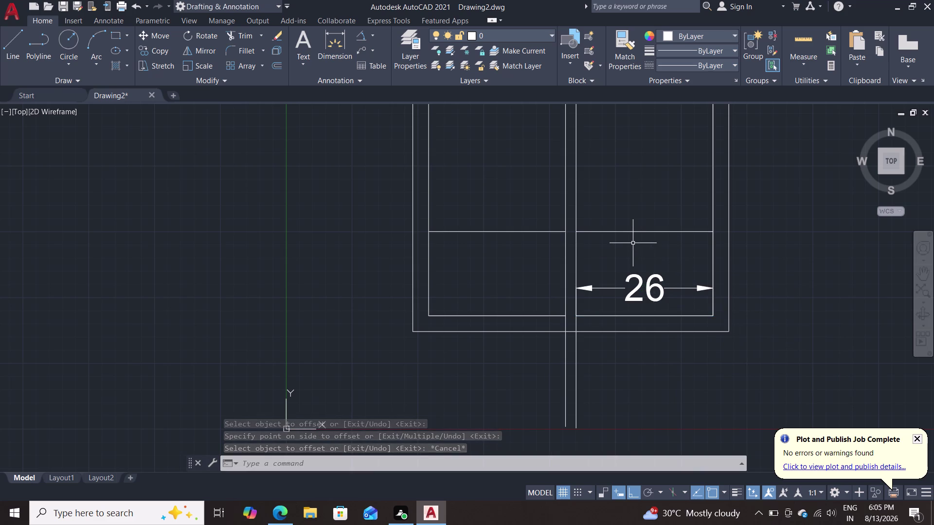
middle_drag(631, 261, 635, 277)
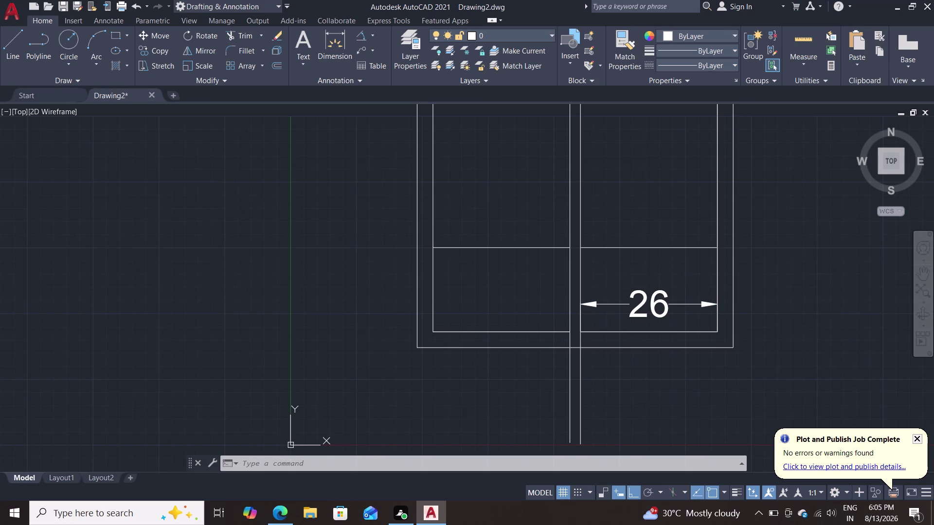
Offset both compartments' shelf lines 2 units upward for shelf thickness.
key(o)
key(Return)
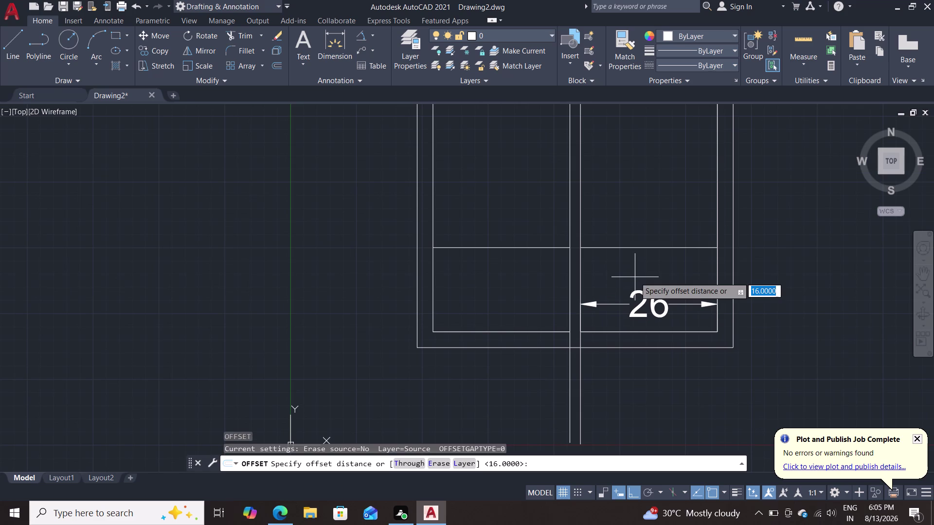
key(2)
key(Return)
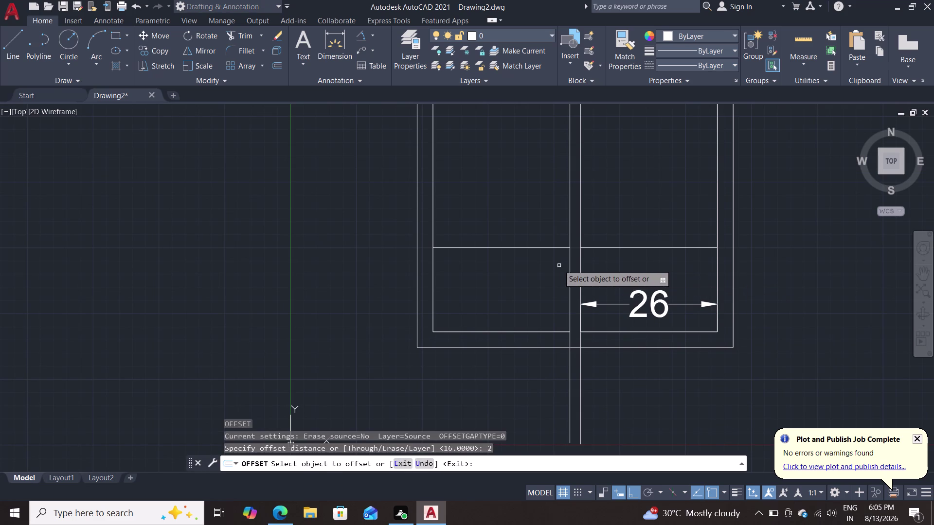
click(545, 247)
click(546, 232)
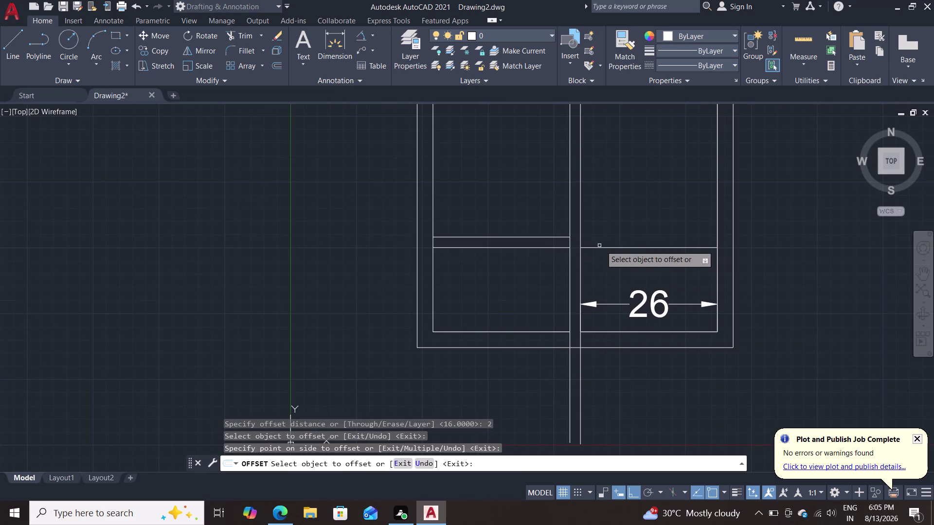
click(616, 249)
click(621, 225)
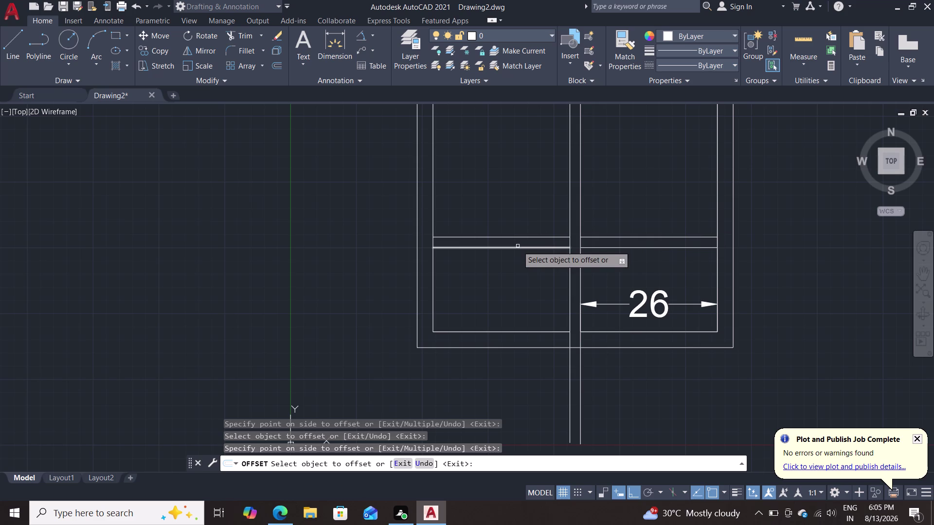
middle_drag(508, 256, 511, 285)
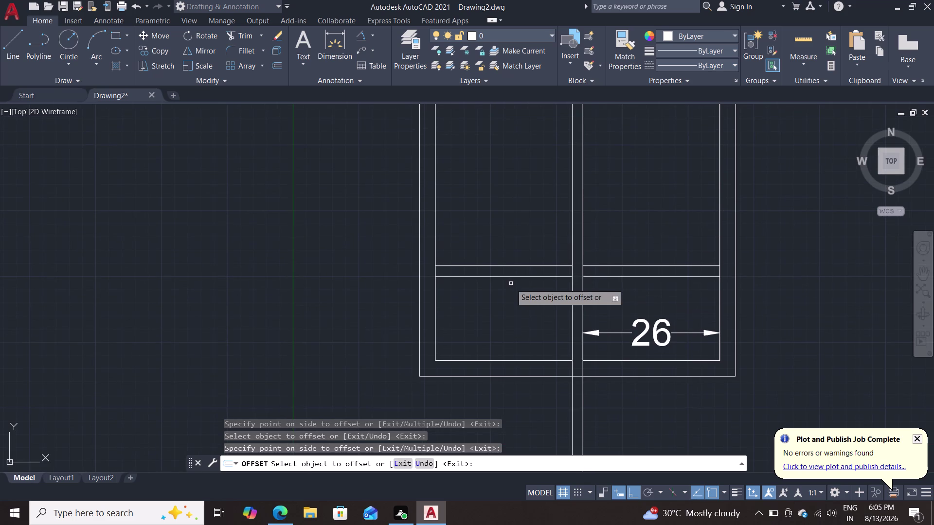
Copy the left and right shelf top lines 16 units higher.
click(514, 266)
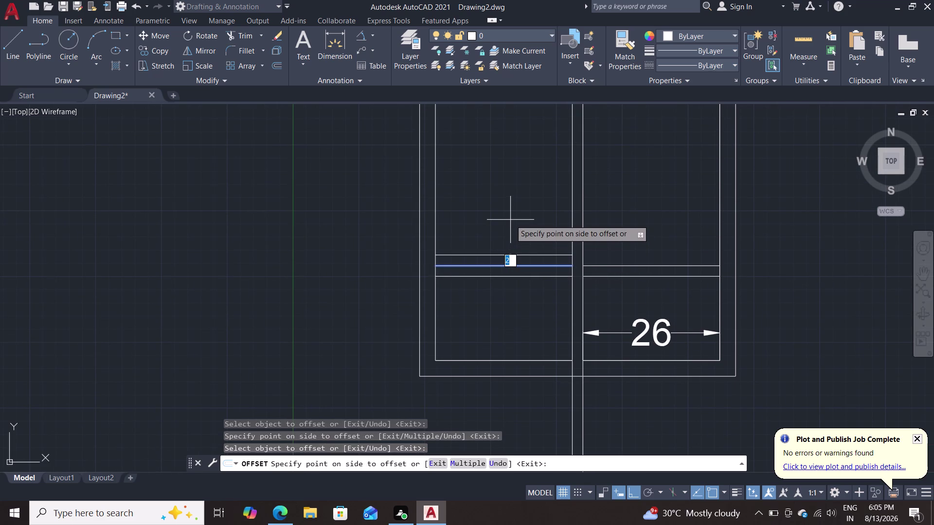
text(16)
key(Return)
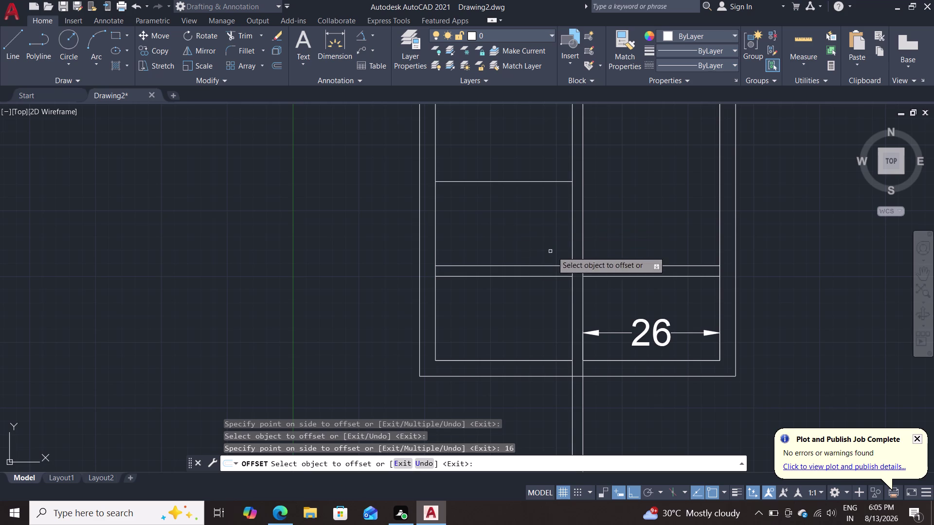
click(631, 267)
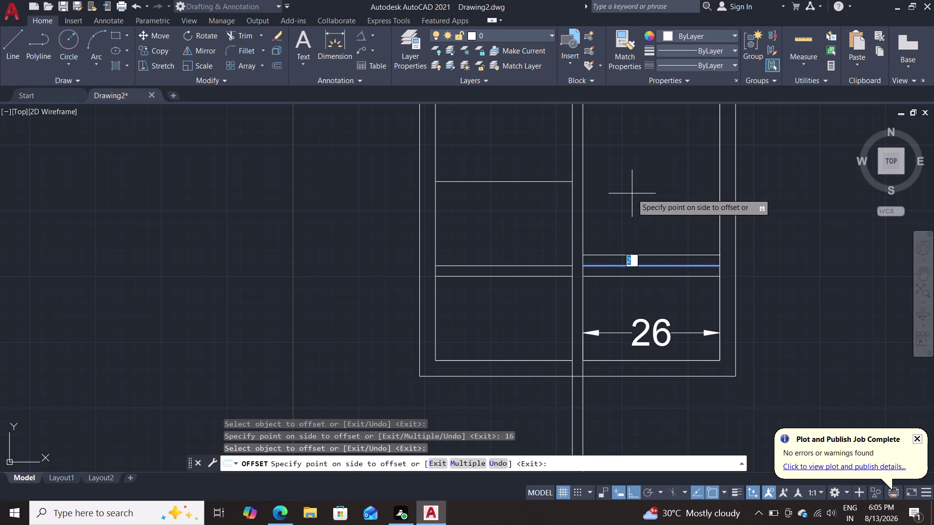
text(16)
key(Return)
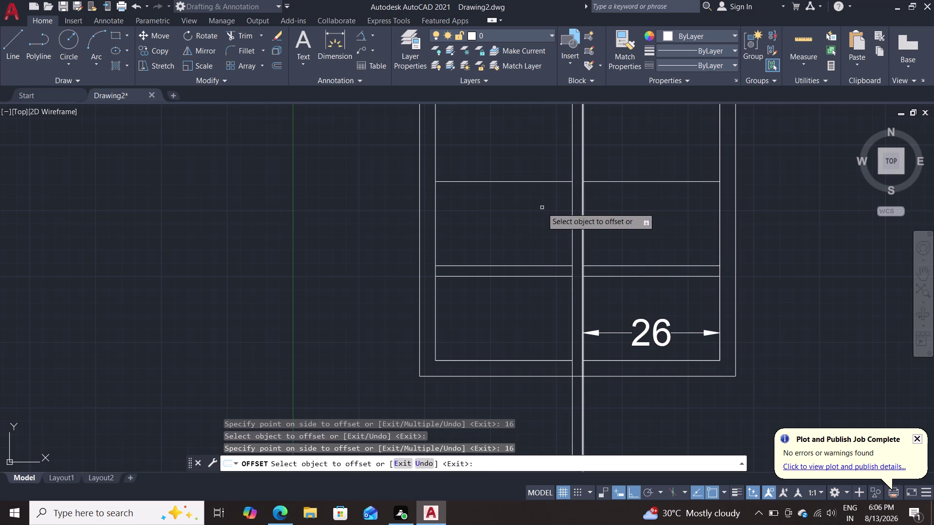
middle_drag(530, 209, 520, 259)
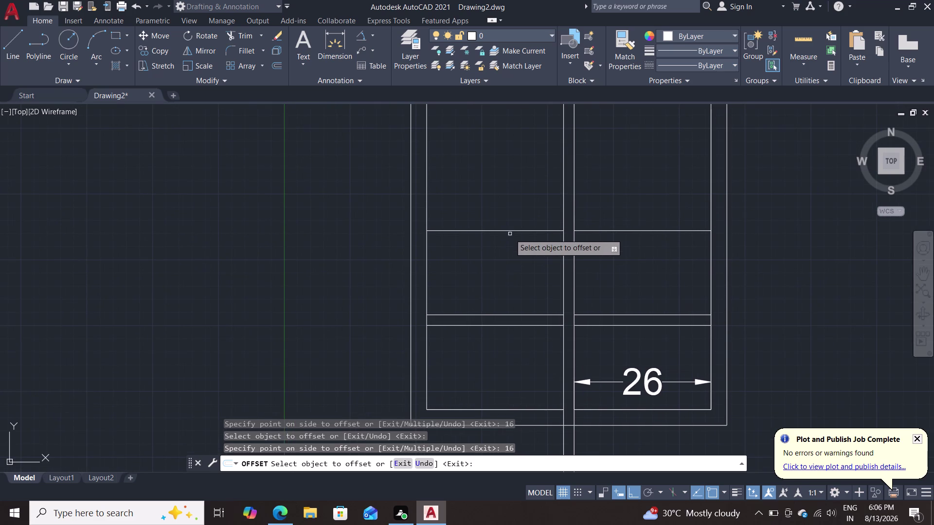
click(512, 231)
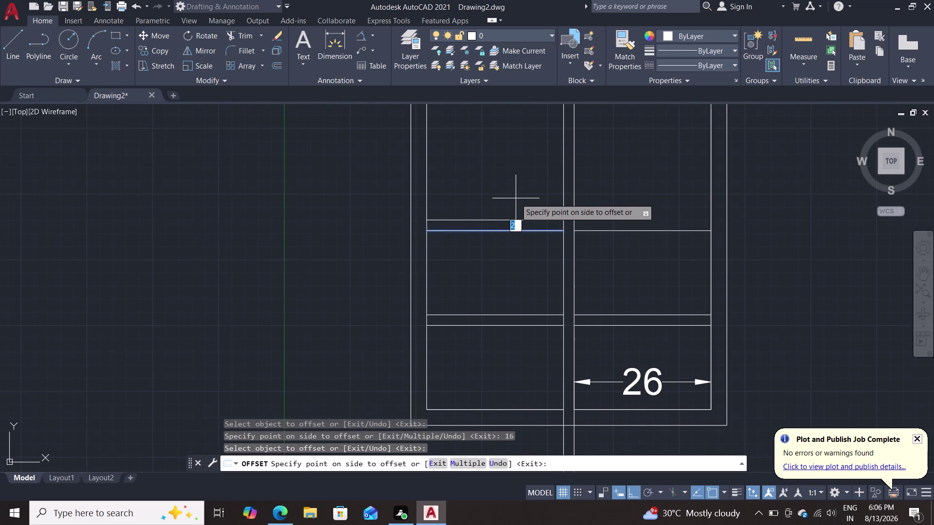
key(Return)
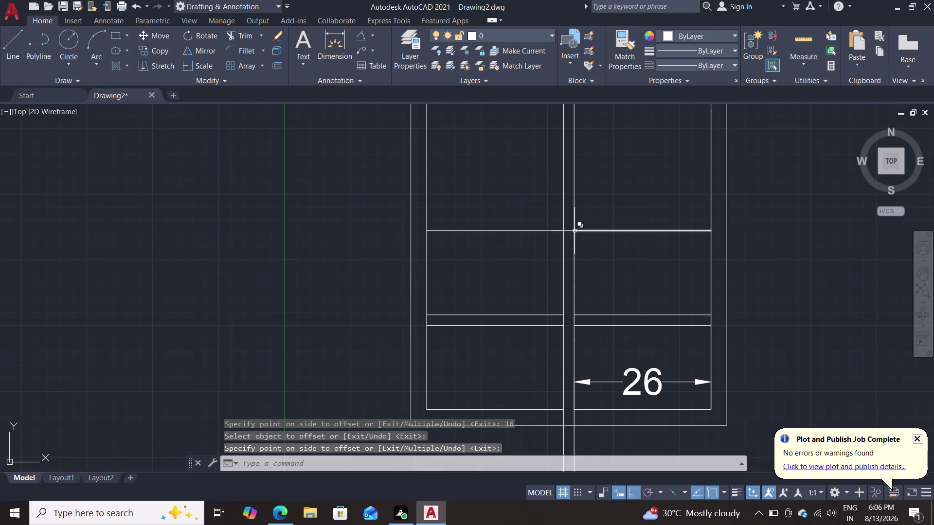
Offset the upper left and right shelf lines 2 units upward.
key(space)
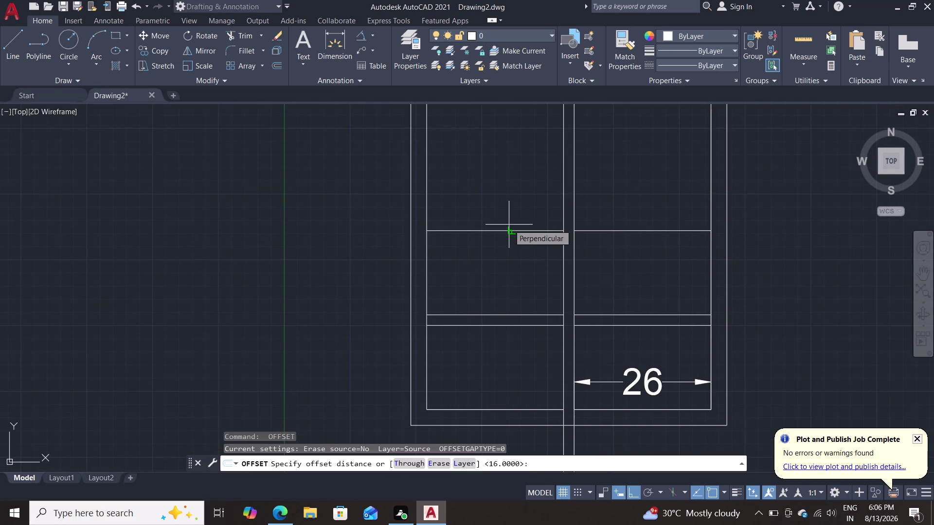
key(2)
key(Return)
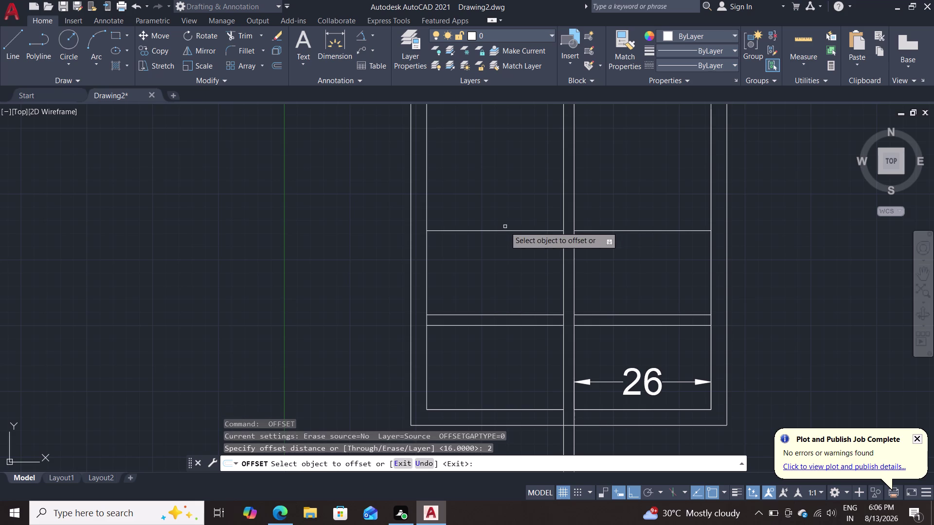
click(504, 233)
click(507, 212)
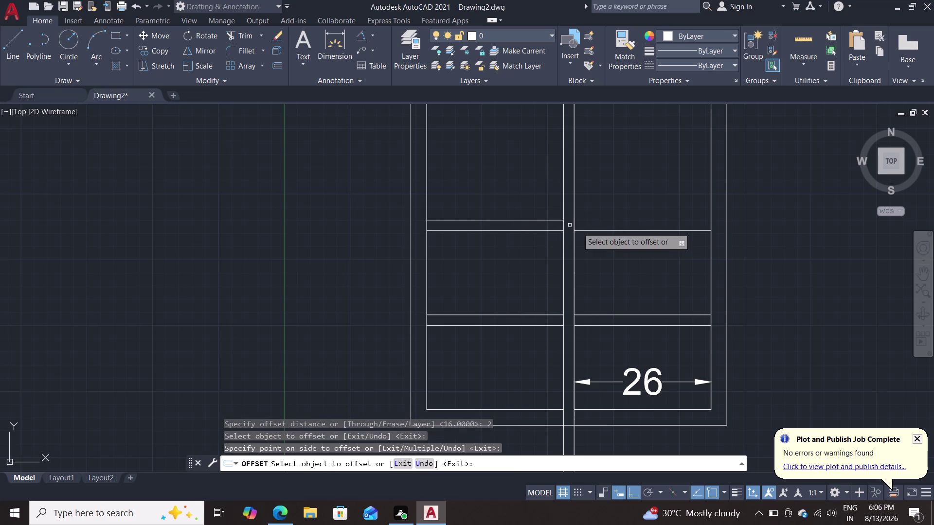
click(635, 230)
click(634, 214)
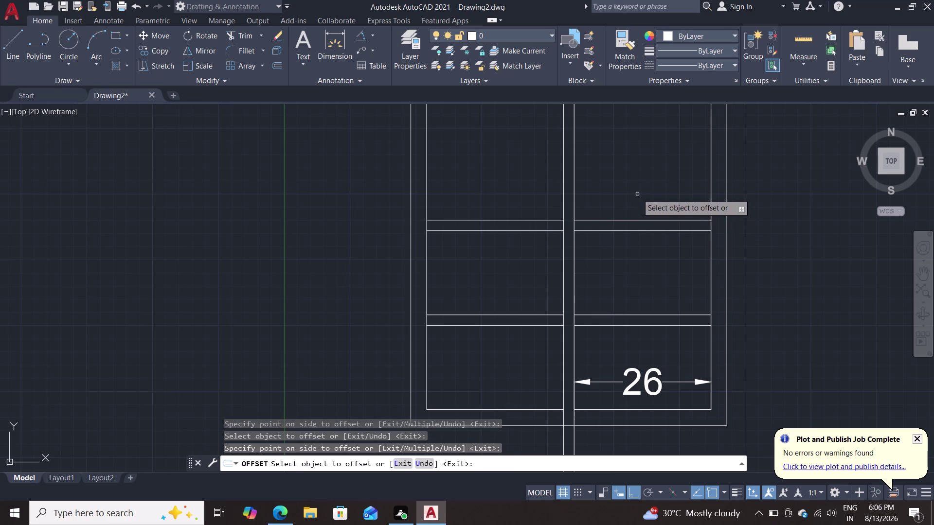
Copy the upper left shelf's top line 16 units higher and end offsetting.
click(497, 219)
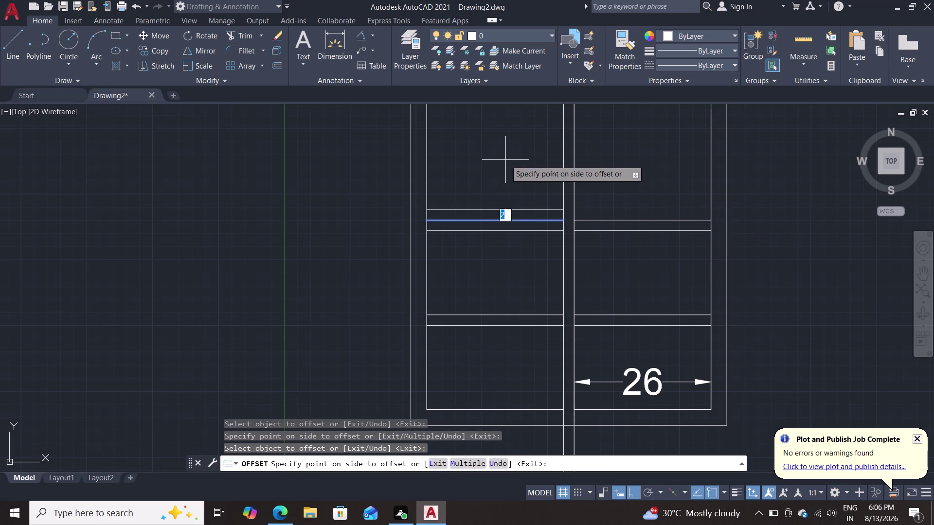
text(16)
key(Return)
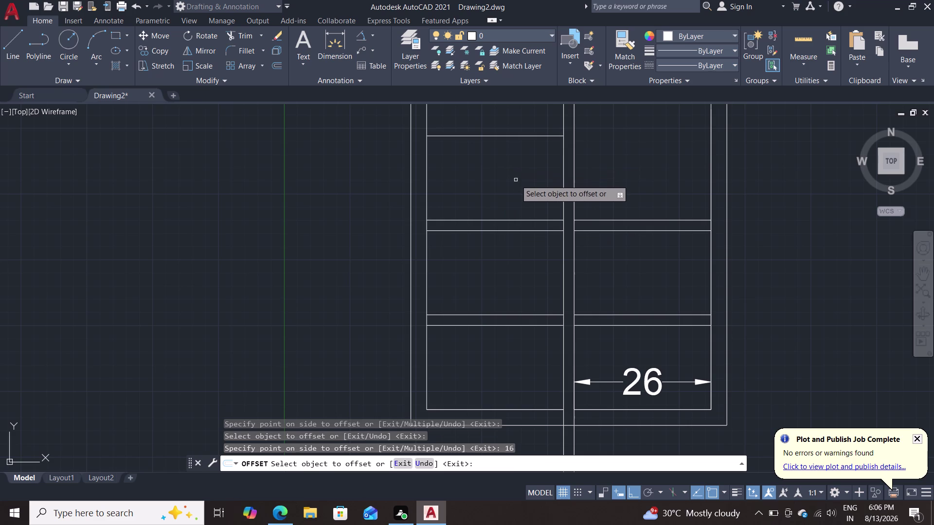
click(646, 220)
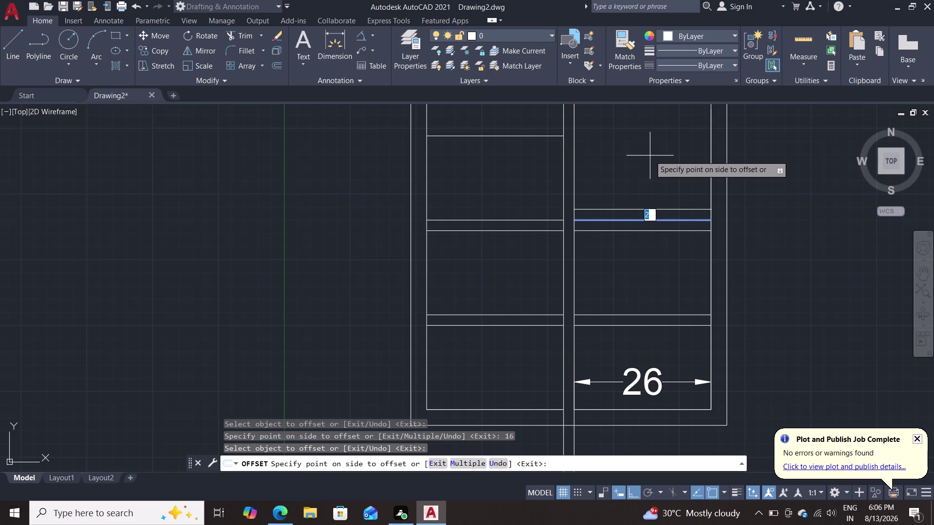
text(16)
key(Return)
key(Escape)
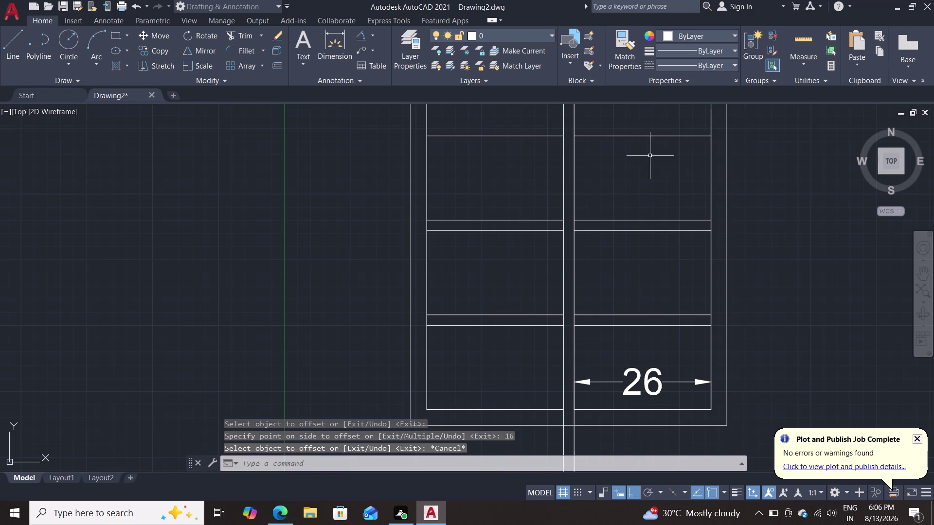
middle_drag(631, 160, 612, 287)
scroll(down, 3)
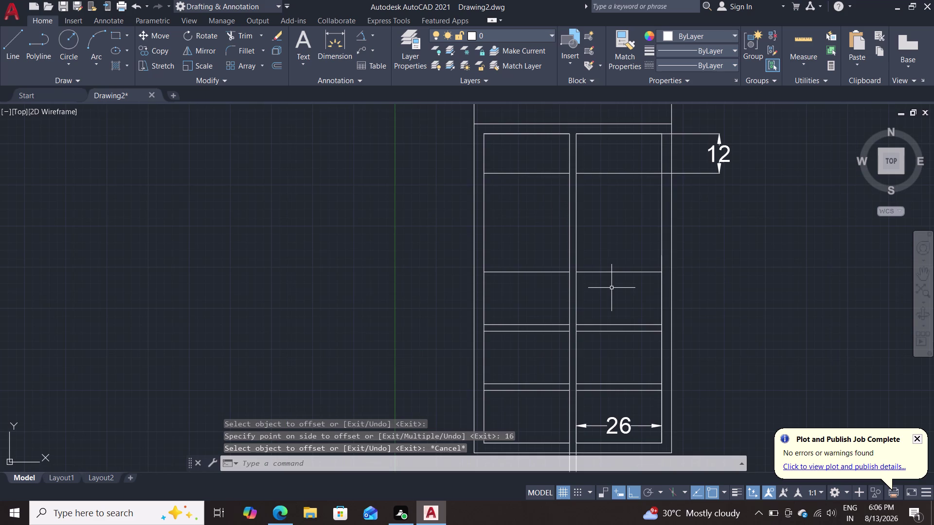
scroll(up, 3)
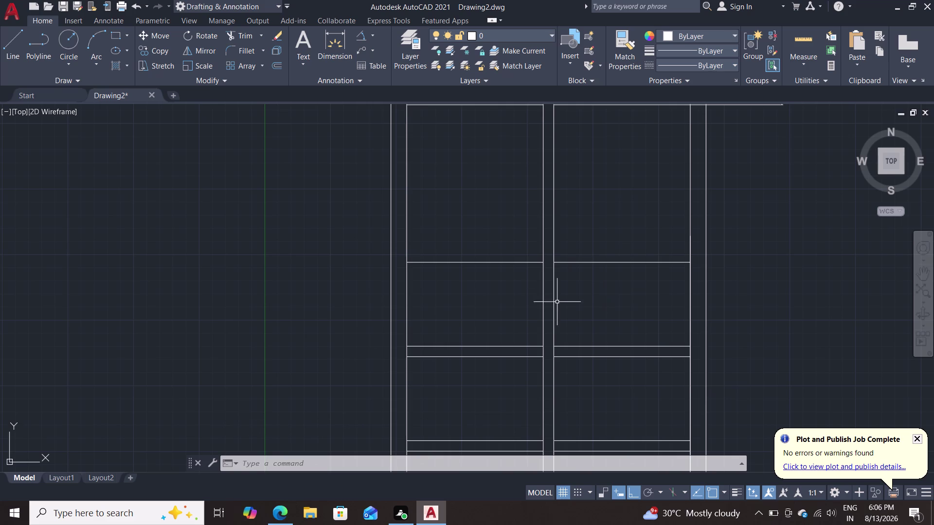
scroll(down, 3)
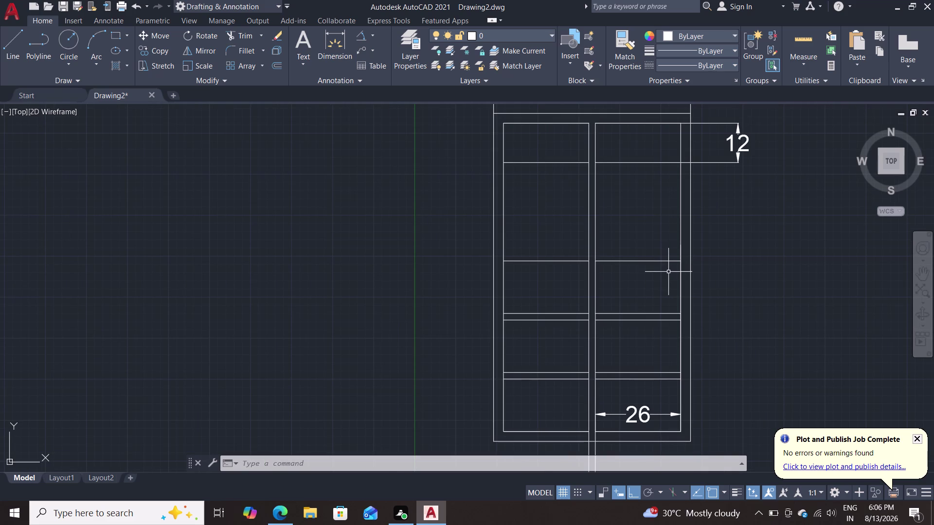
Place two vertical 16 dimensions across the left compartment's lower shelf gaps.
click(333, 50)
click(548, 313)
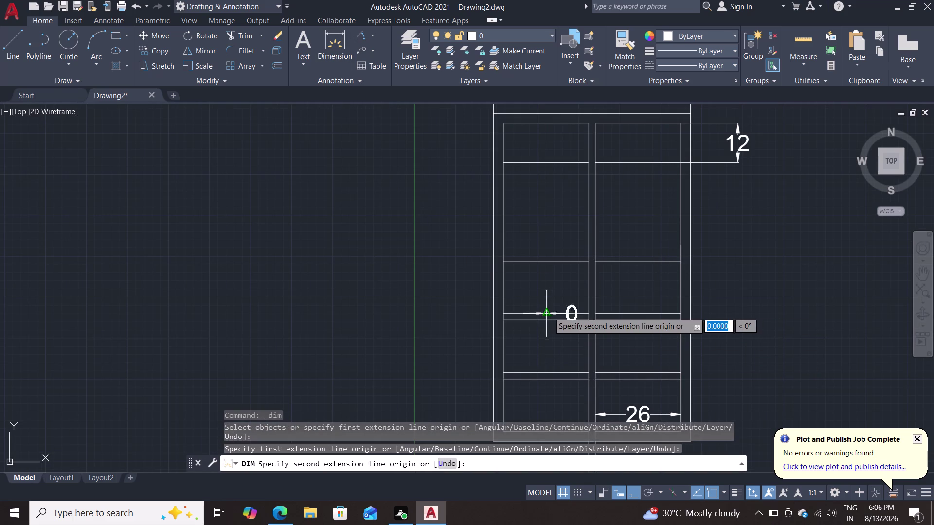
click(546, 262)
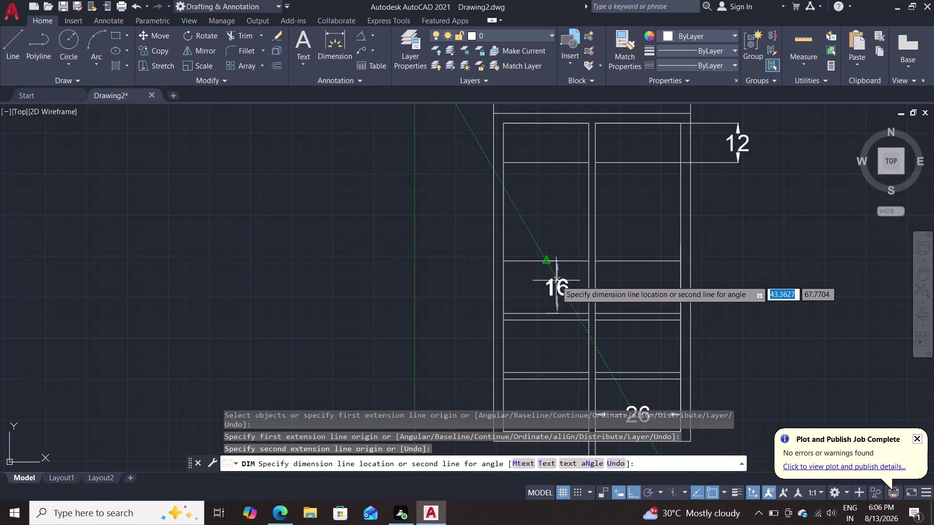
click(546, 283)
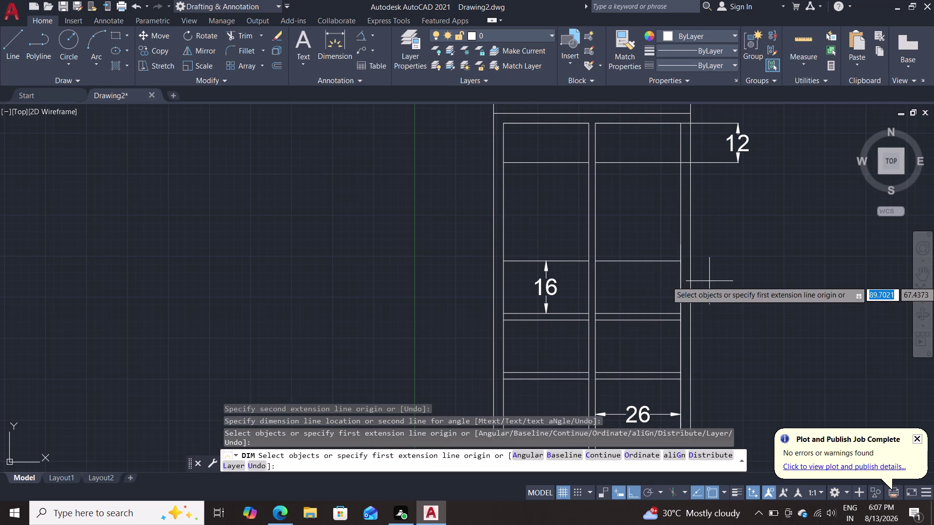
click(545, 372)
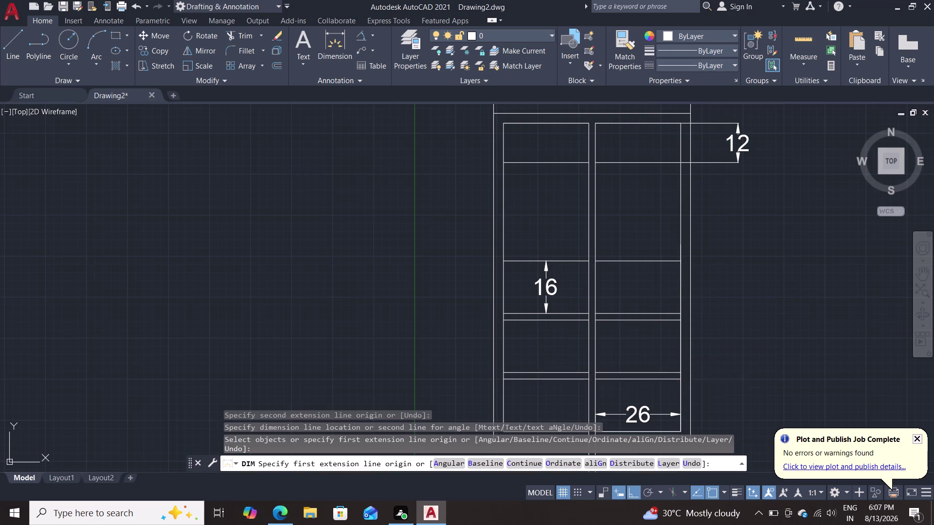
click(545, 318)
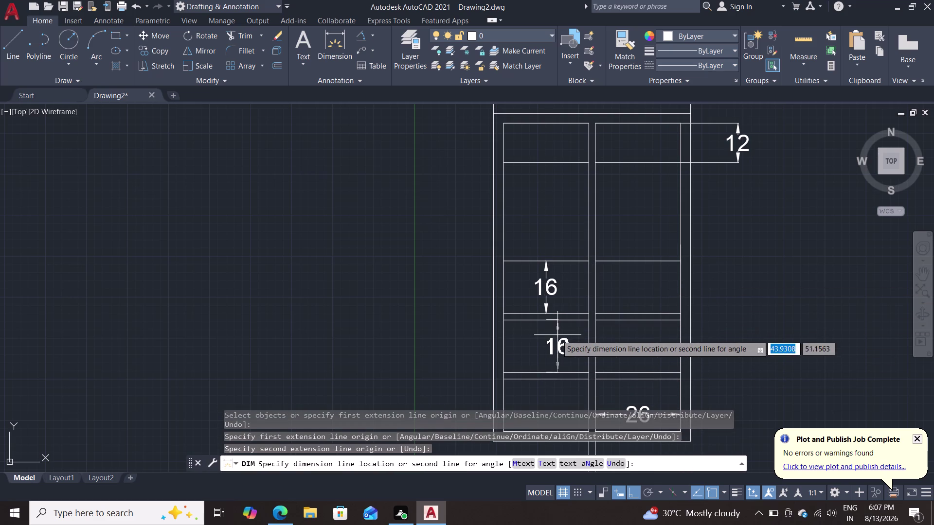
click(547, 336)
key(Escape)
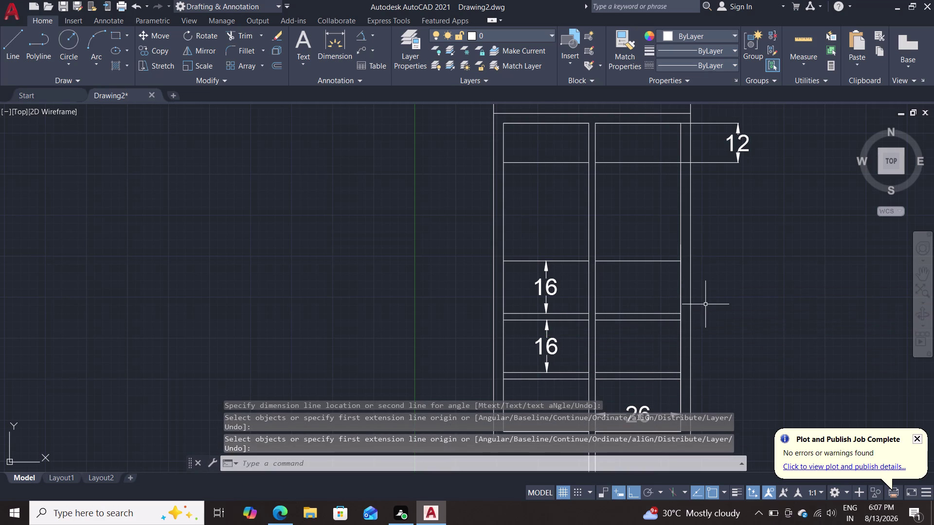
middle_drag(759, 315, 762, 284)
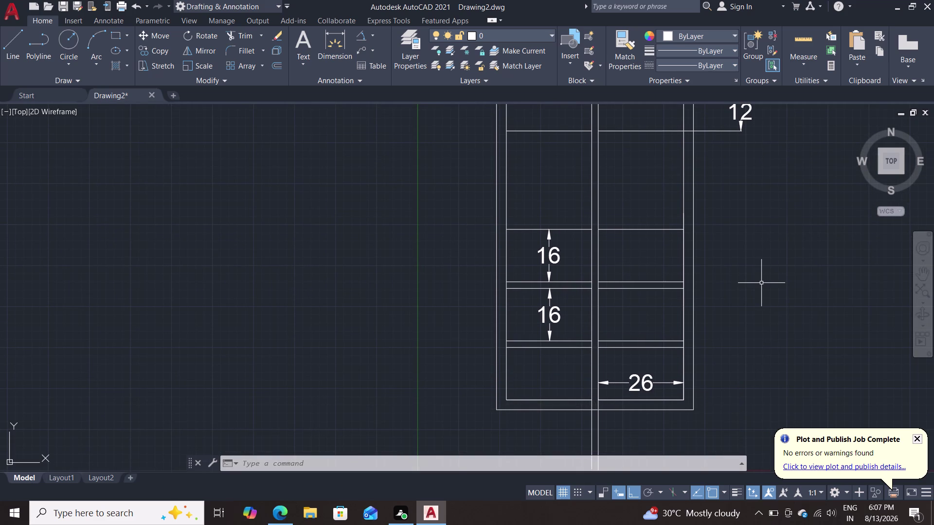
key(Escape)
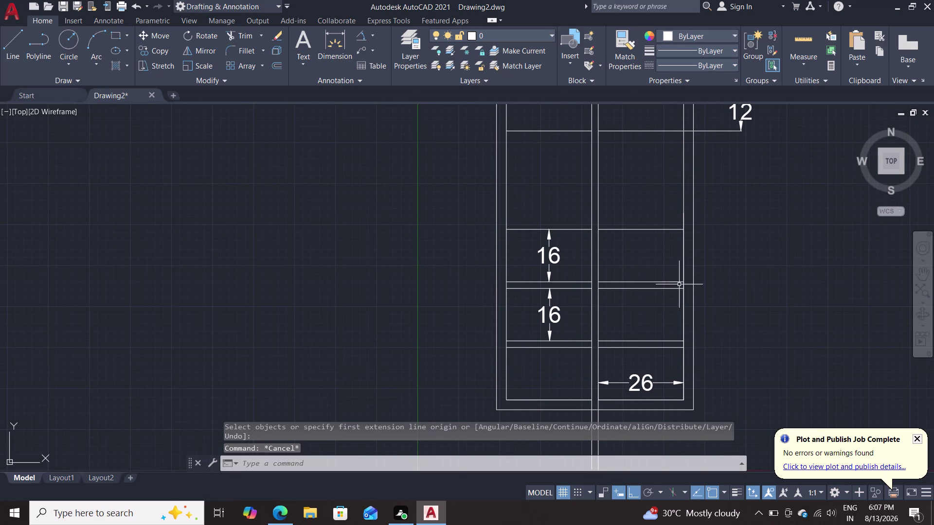
Undo an accidental stretch of a right-compartment shelf line past the frame.
click(675, 281)
click(685, 280)
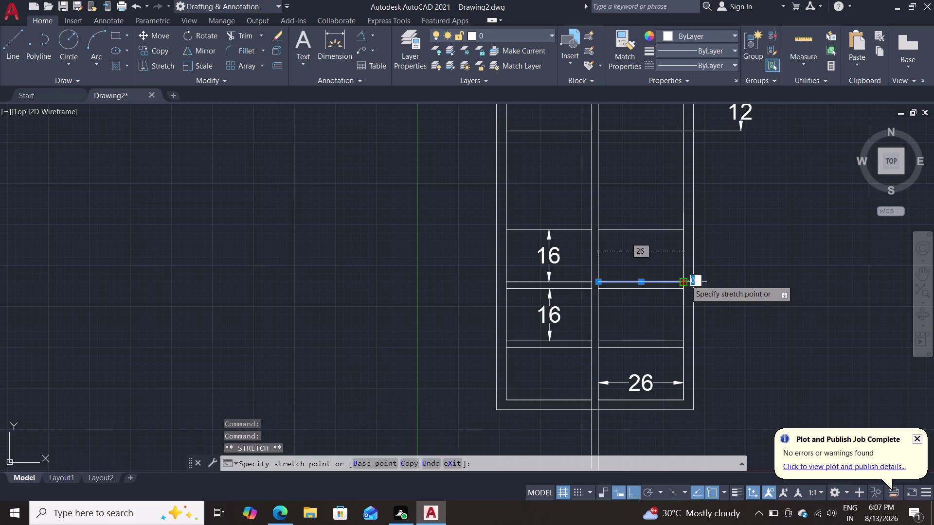
click(739, 278)
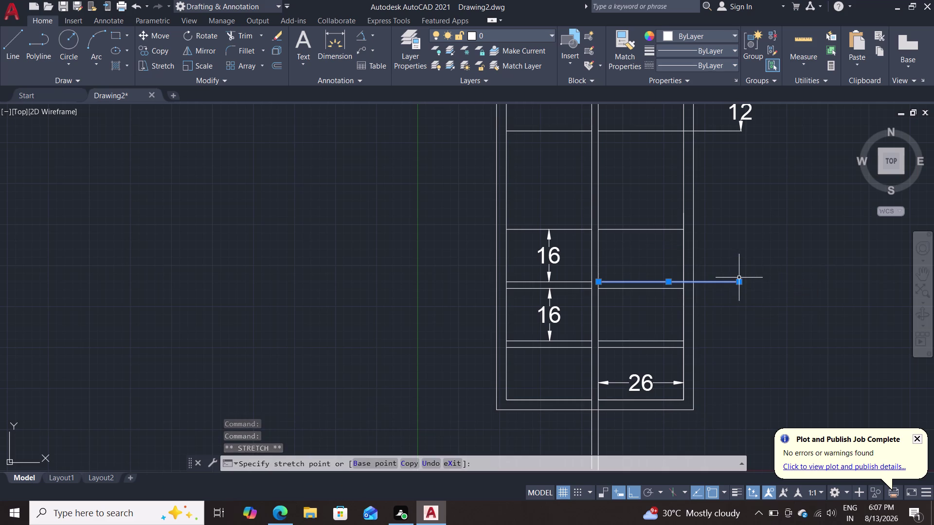
key(Escape)
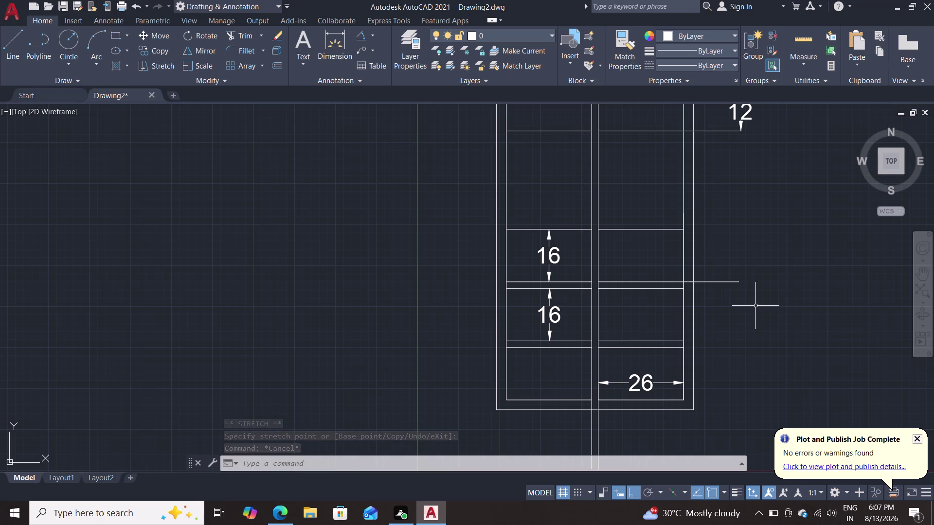
key(ctrl+z)
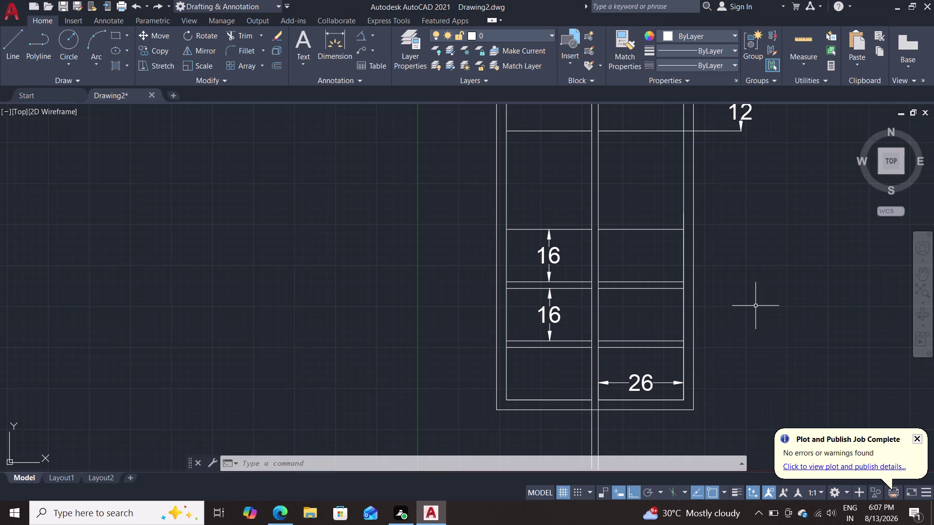
Pull the left and right divider bottom grips up to the inner bottom frame line.
middle_drag(747, 312, 770, 223)
scroll(up, 3)
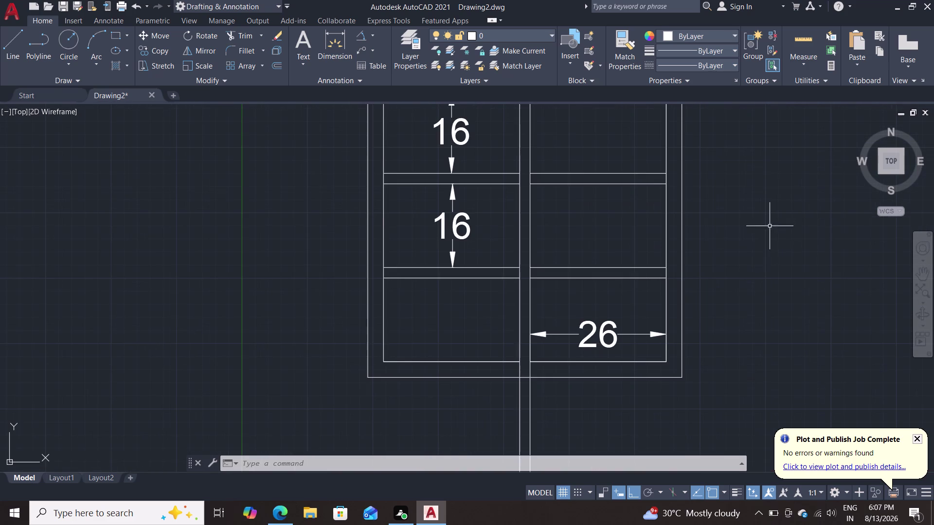
middle_drag(753, 330, 774, 242)
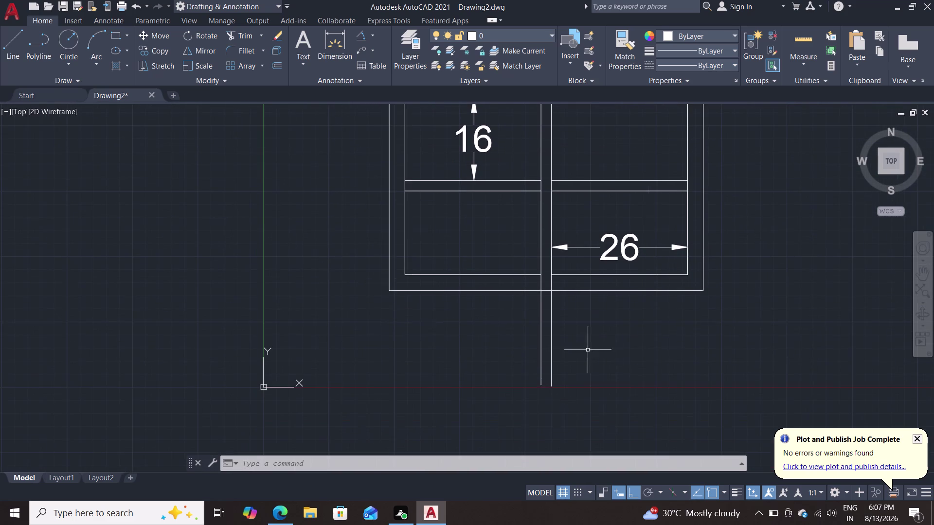
click(540, 384)
click(540, 384)
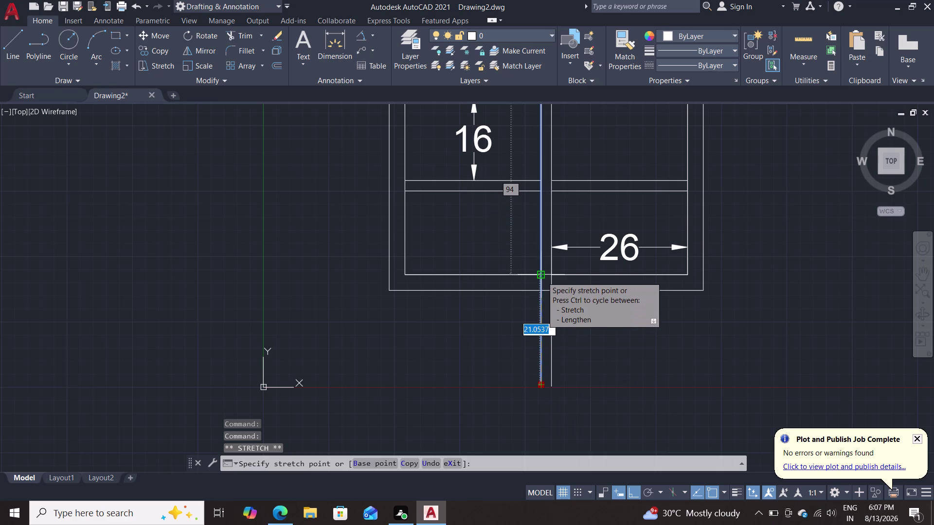
click(542, 277)
click(552, 382)
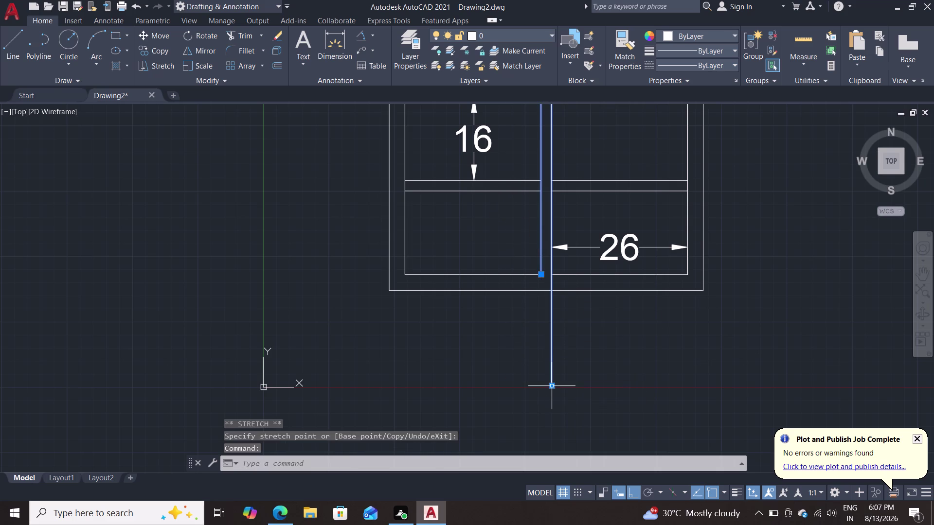
click(552, 387)
click(557, 279)
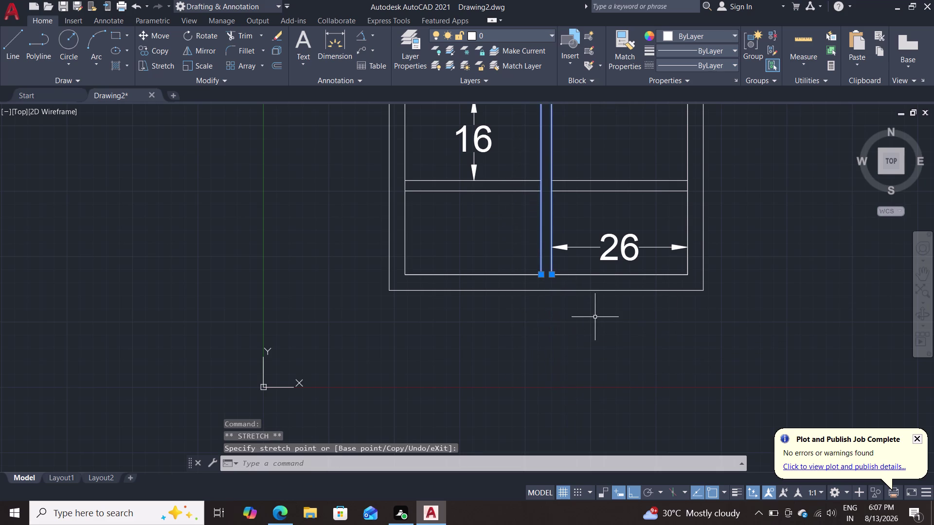
key(Escape)
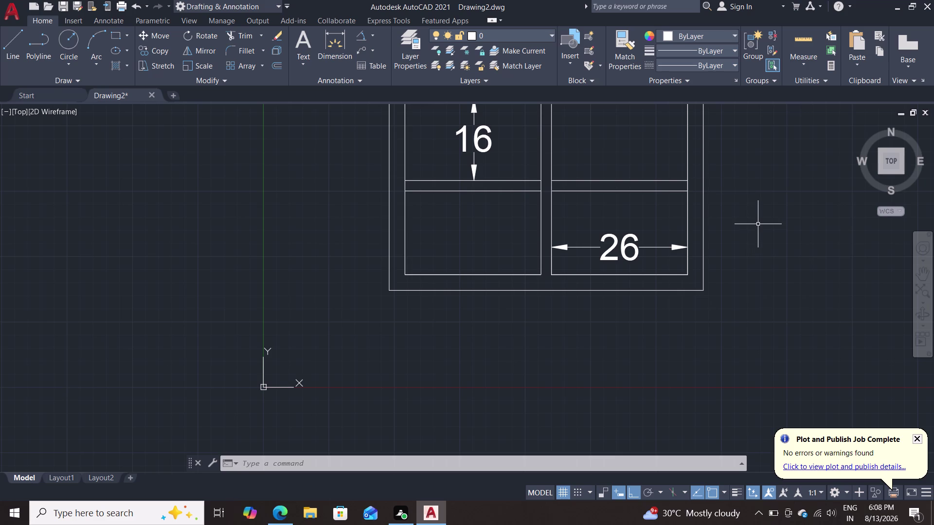
Dimension the central divider's width as 2, placed below the frame.
click(330, 39)
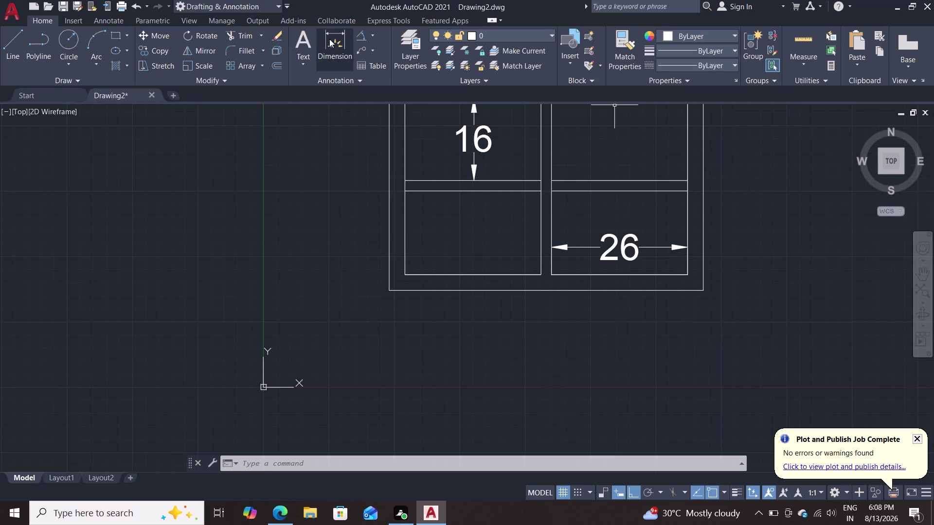
click(539, 276)
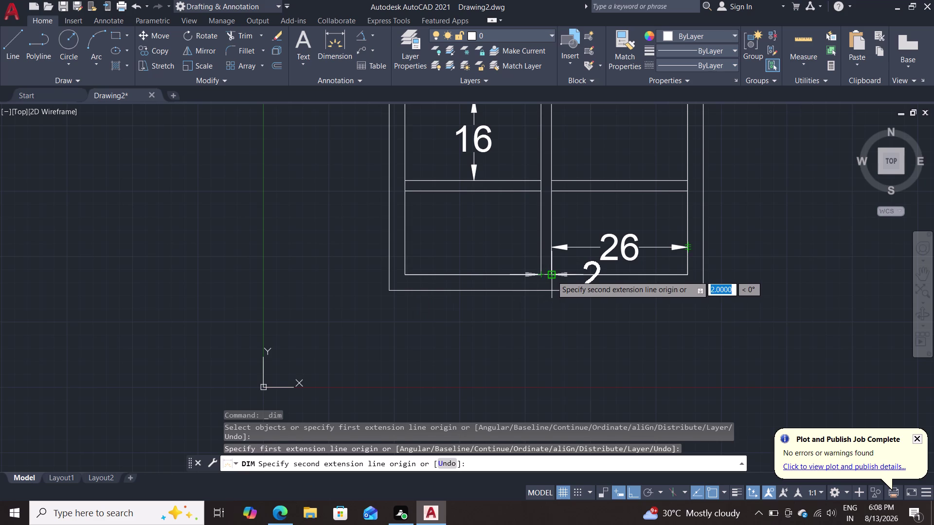
double_click(552, 276)
click(537, 355)
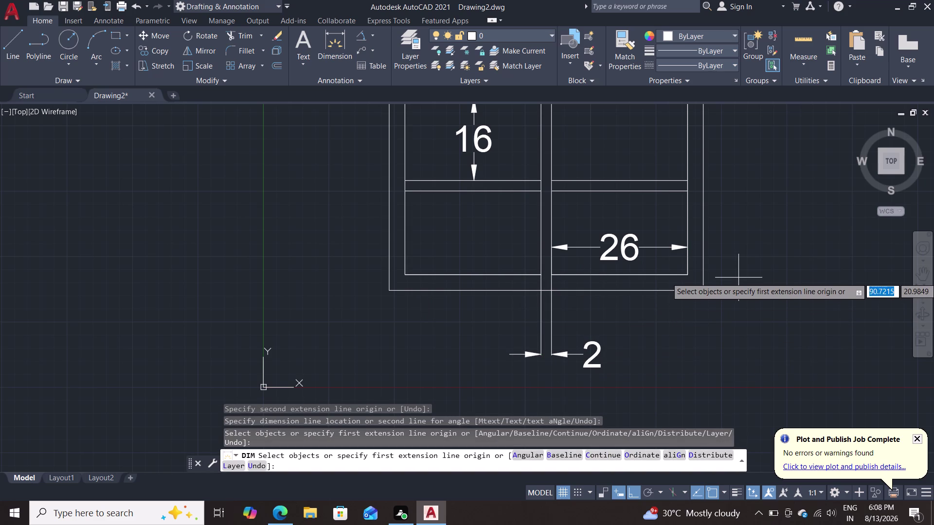
key(Escape)
middle_drag(765, 234, 752, 283)
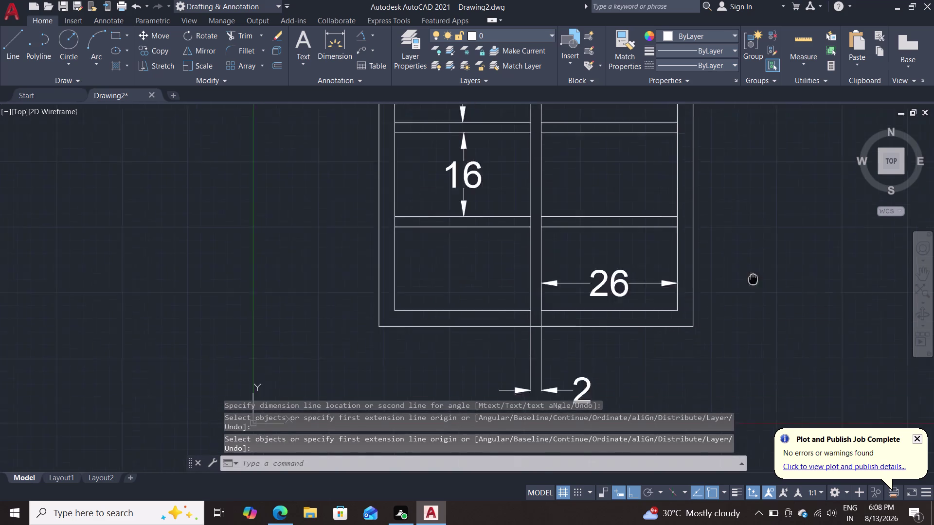
middle_drag(753, 284, 736, 345)
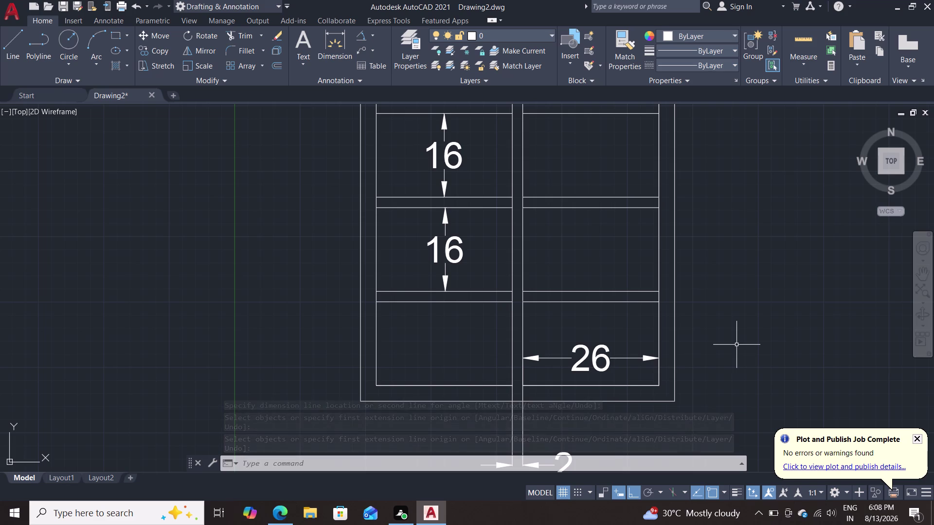
scroll(down, 3)
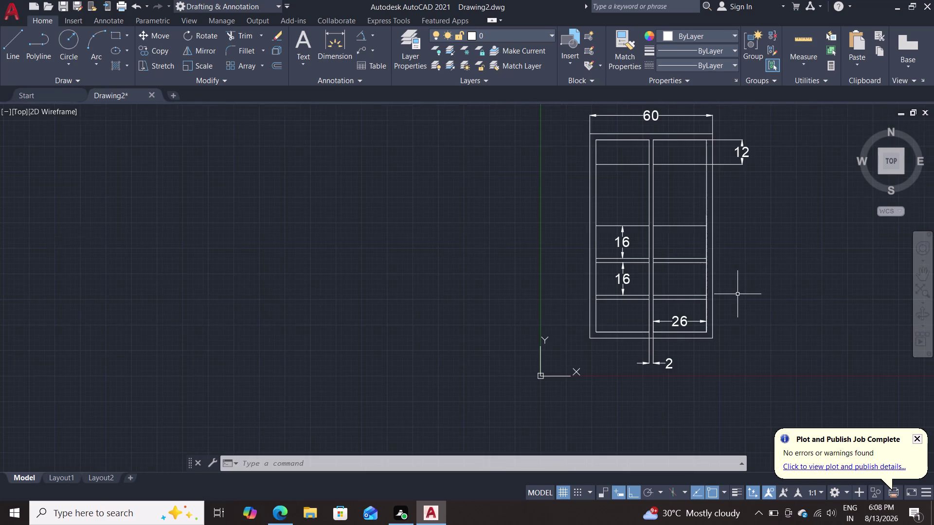
scroll(up, 3)
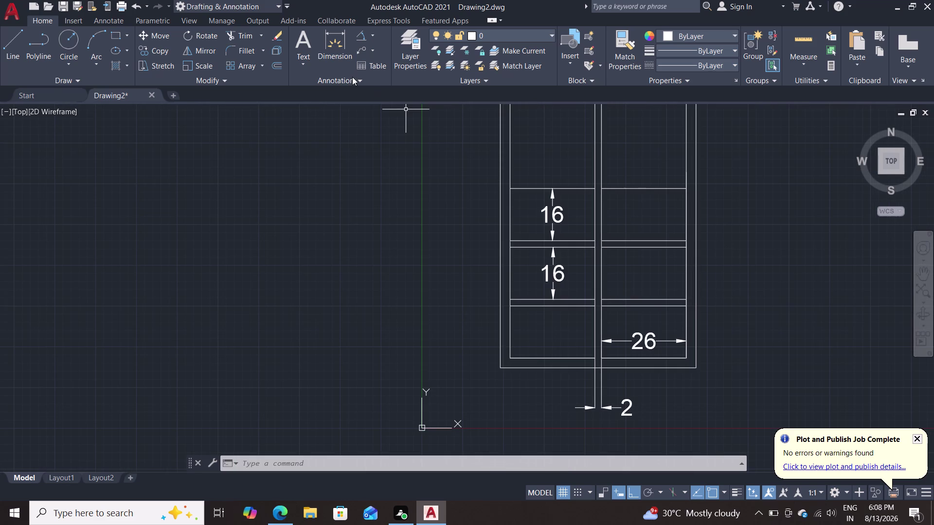
Dimension the shelf thickness as 2, placed right of the frame.
click(323, 30)
scroll(up, 3)
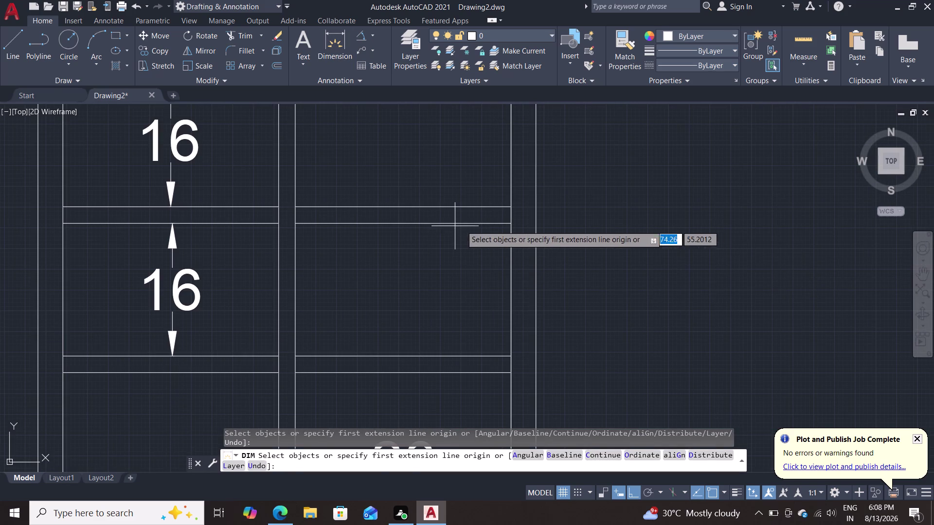
click(511, 221)
click(512, 205)
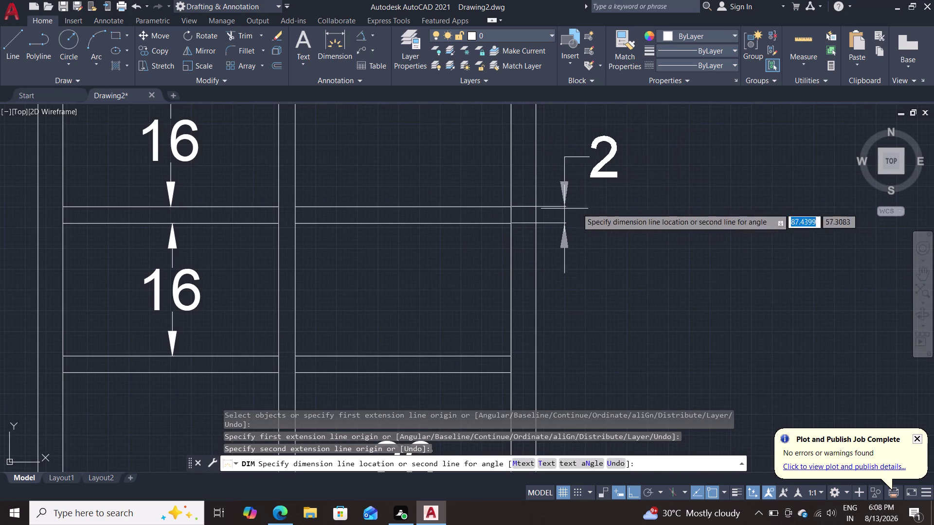
click(637, 215)
key(Escape)
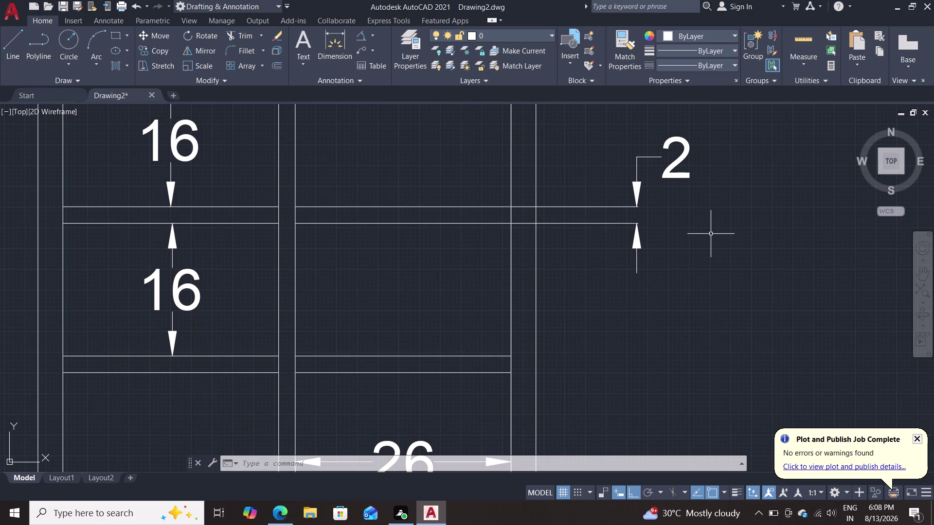
key(Escape)
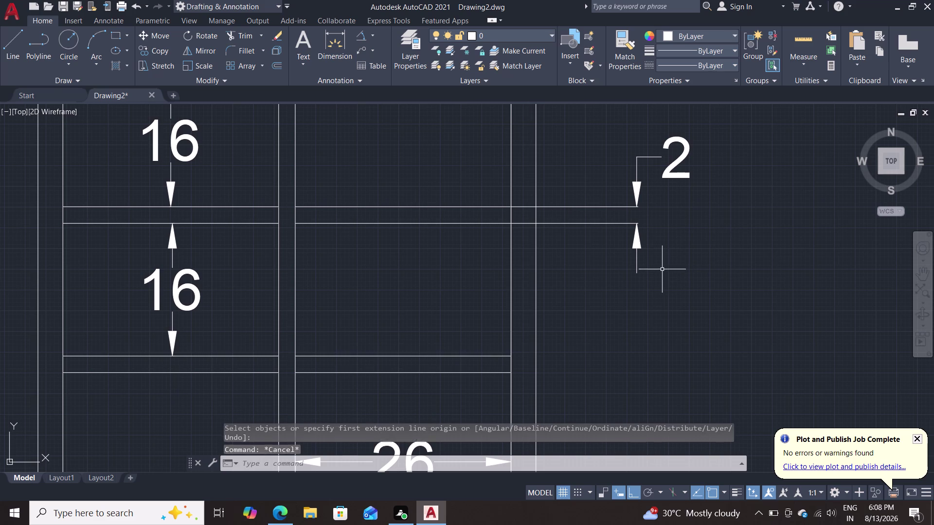
scroll(down, 3)
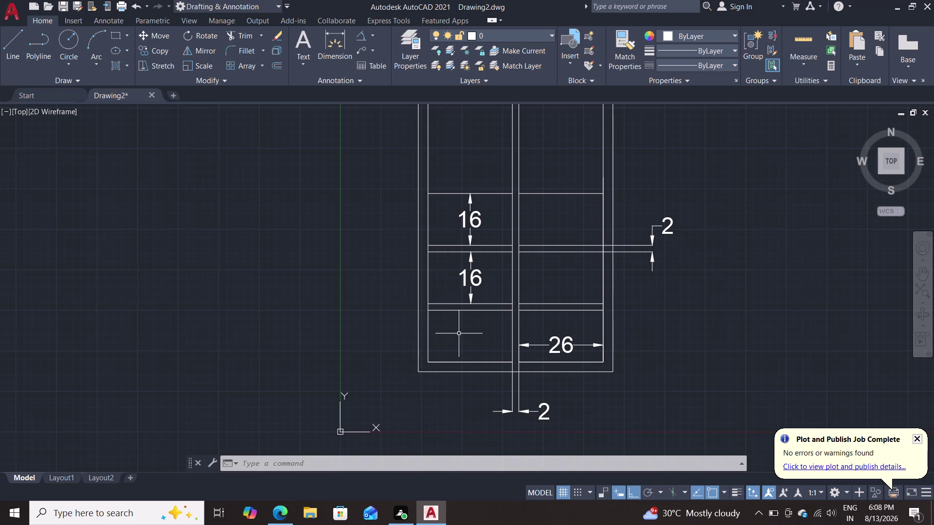
Trim four shelf line segments crossing the divider gap, then recentre the cabinet view.
text(tr)
key(Return)
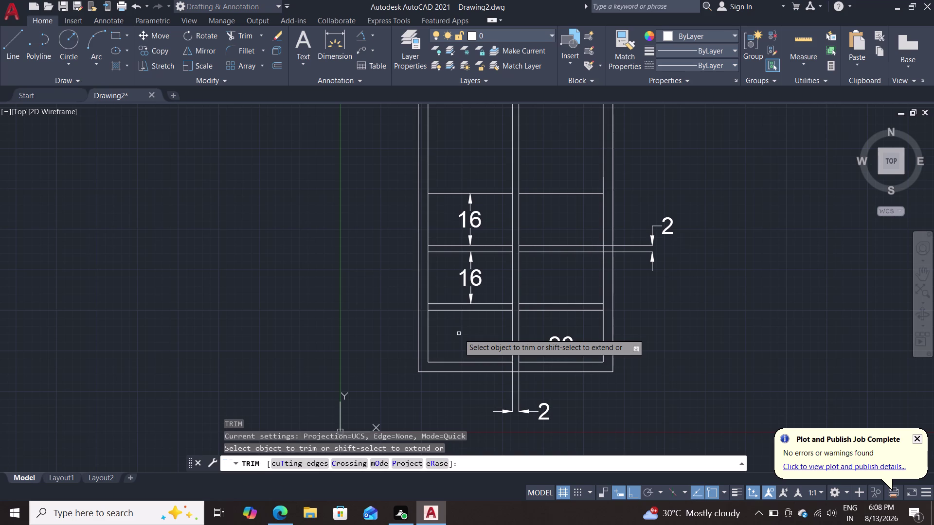
scroll(up, 3)
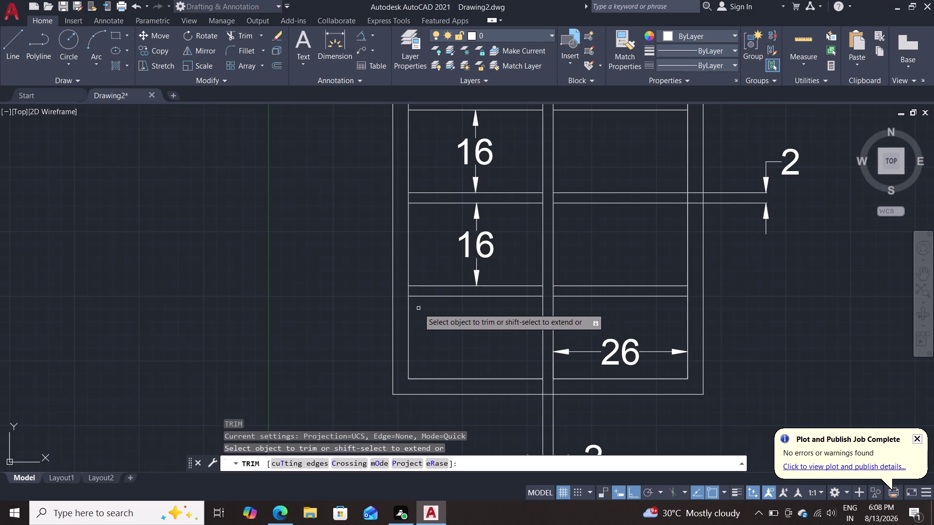
click(407, 293)
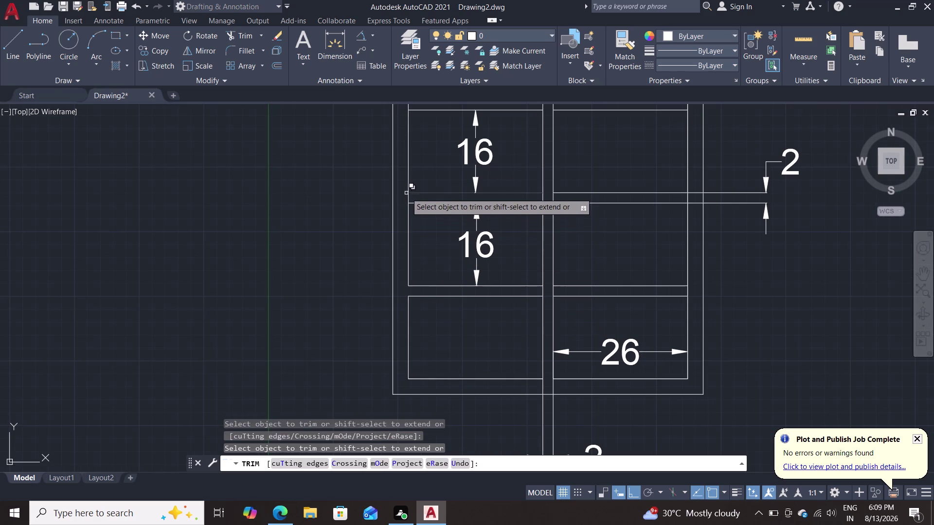
click(409, 200)
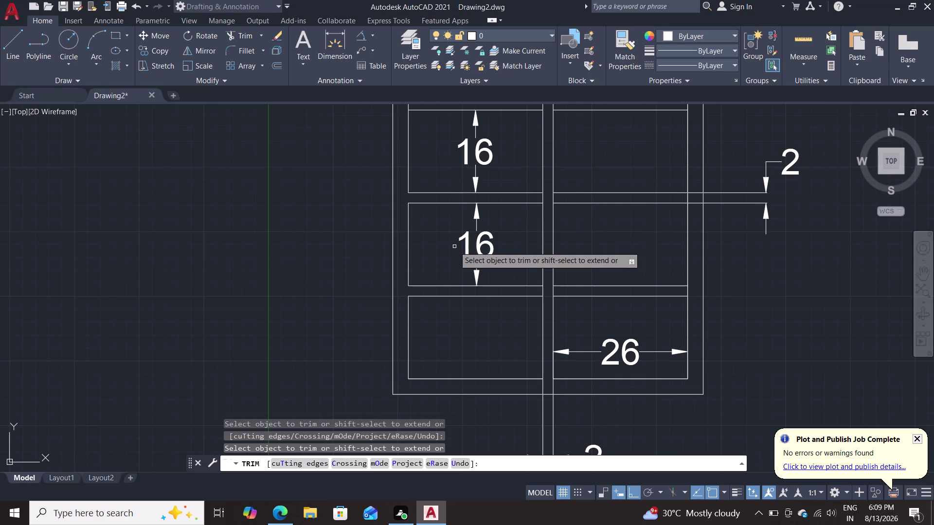
click(541, 291)
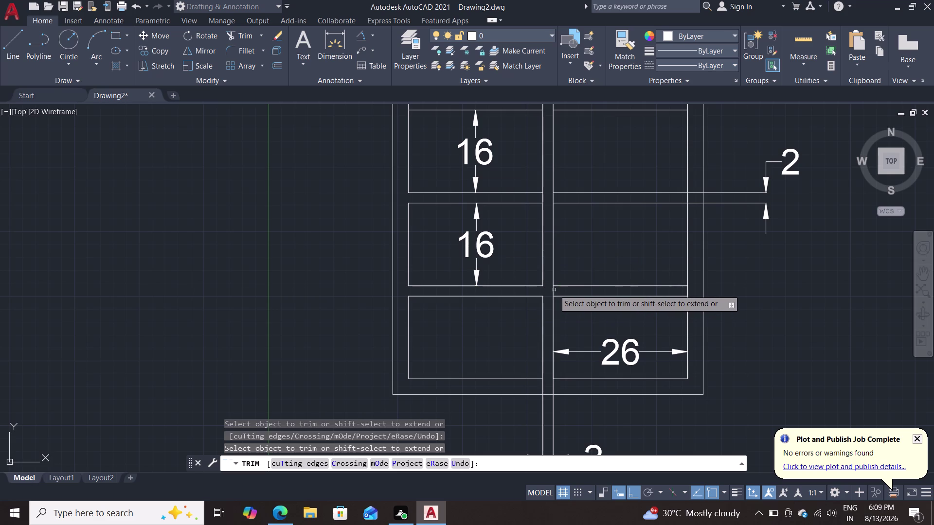
click(554, 290)
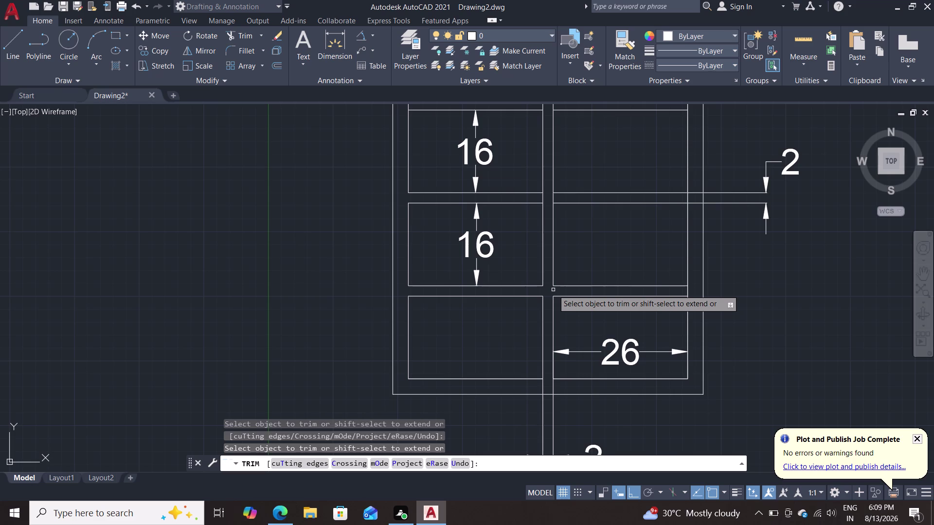
key(Escape)
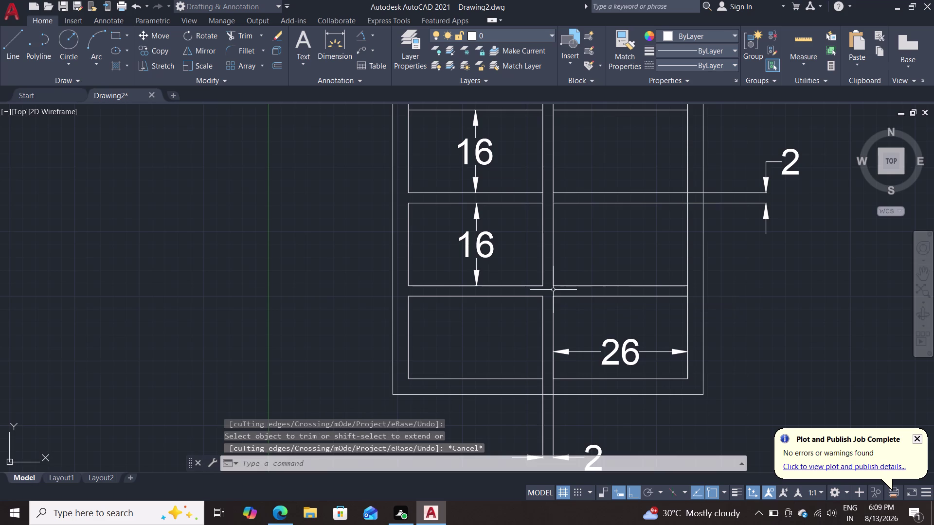
key(Escape)
scroll(down, 3)
middle_drag(592, 264, 559, 271)
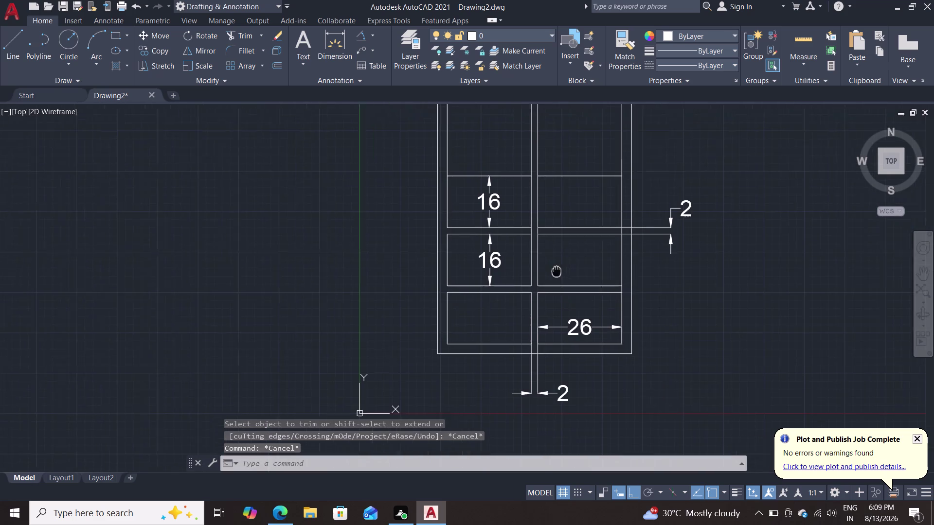
middle_drag(559, 271, 541, 274)
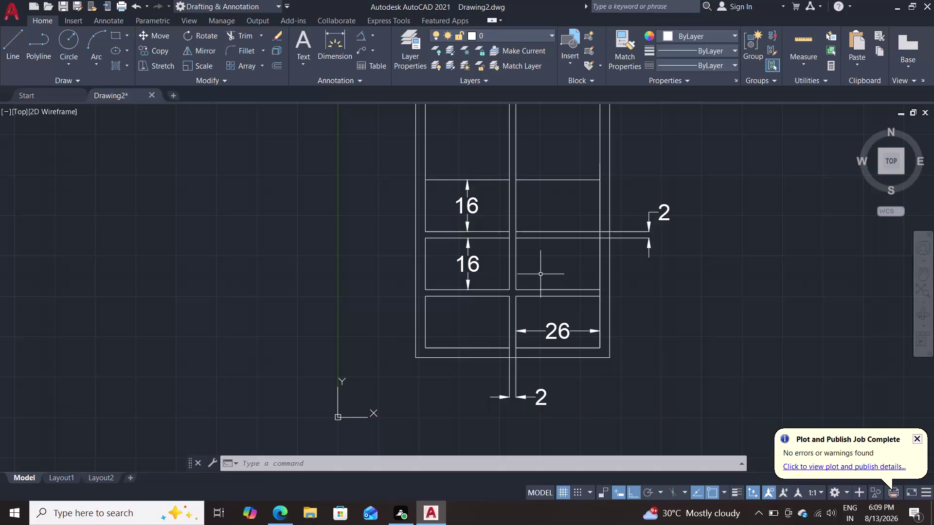
Dimension the right side panel as 3 between its inner and outer edges, below the cabinet.
click(337, 39)
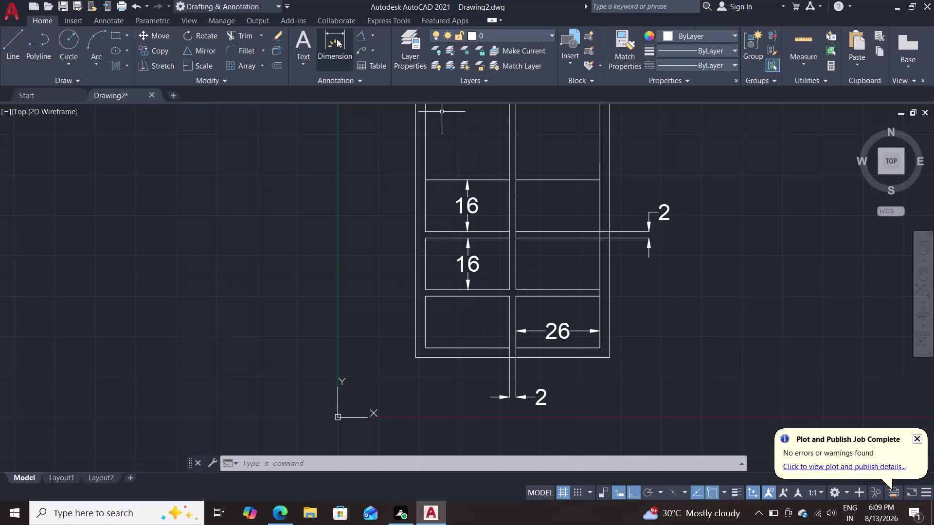
click(596, 350)
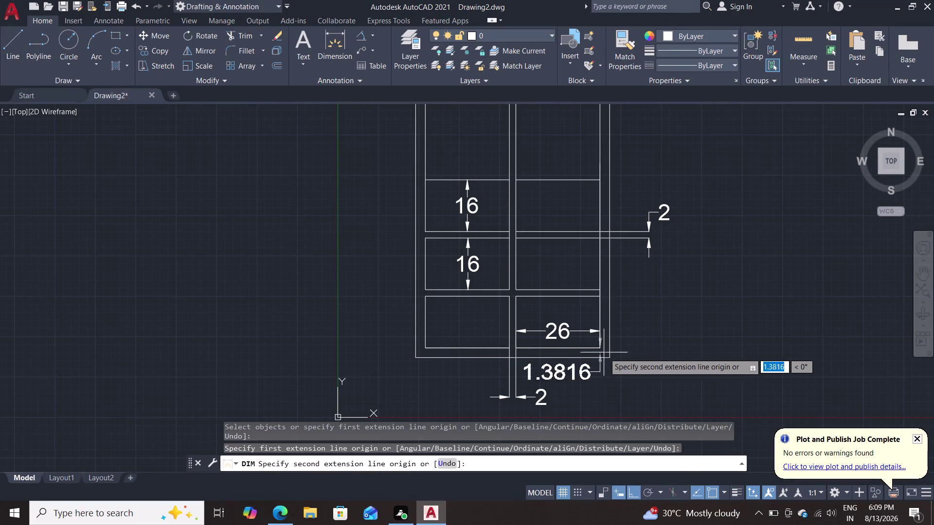
click(609, 356)
click(606, 404)
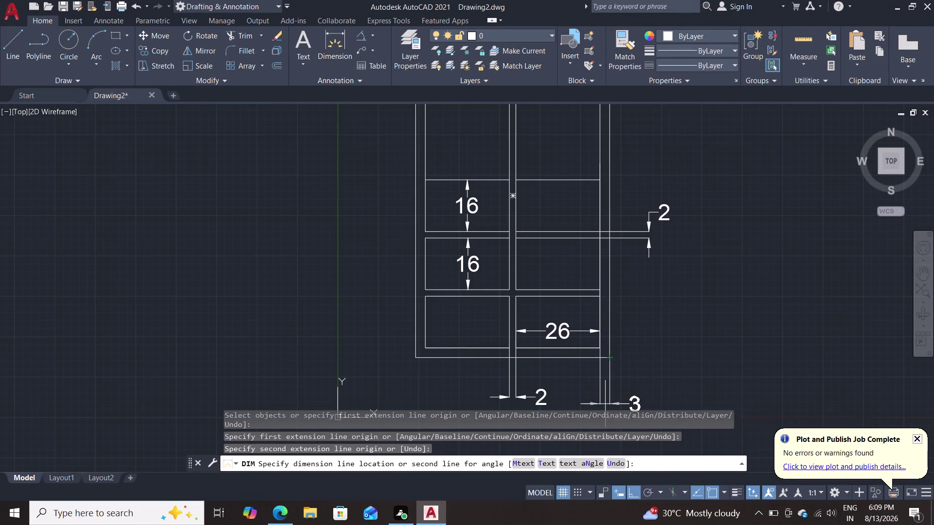
key(Escape)
scroll(down, 3)
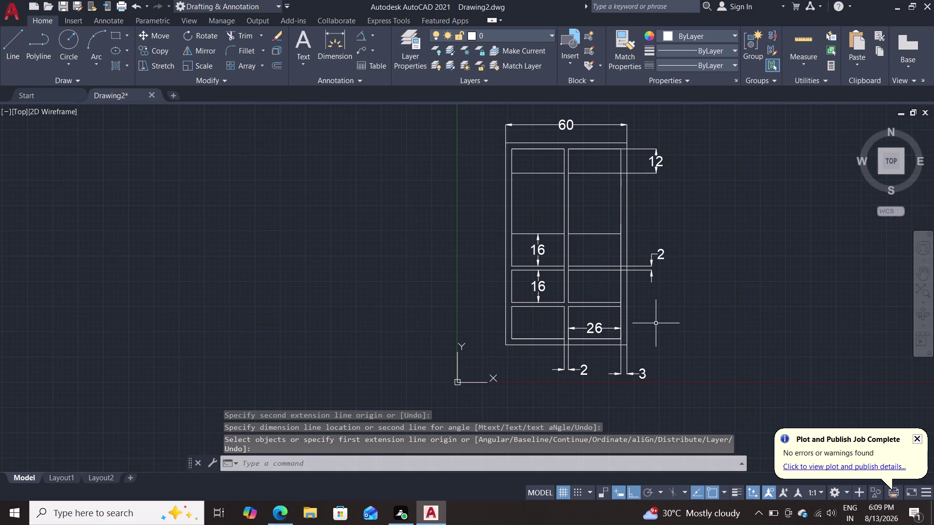
middle_drag(657, 314, 656, 346)
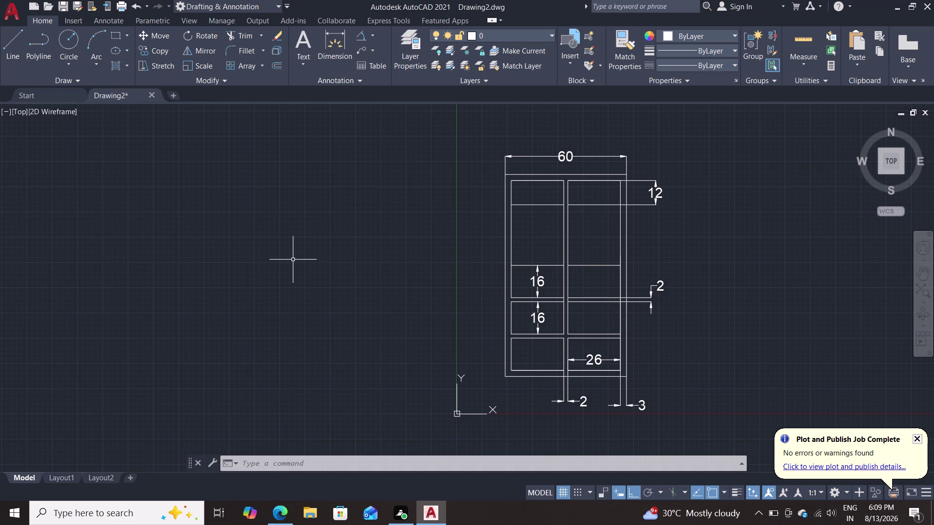
Draw a horizontal line left of the cabinet joined to a 50-long line at 135°.
key(l)
key(Return)
click(228, 280)
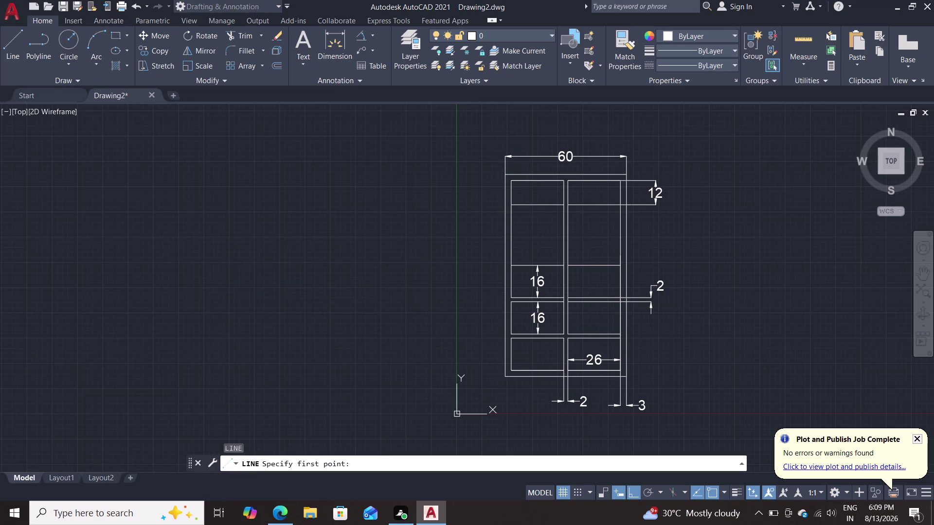
click(381, 267)
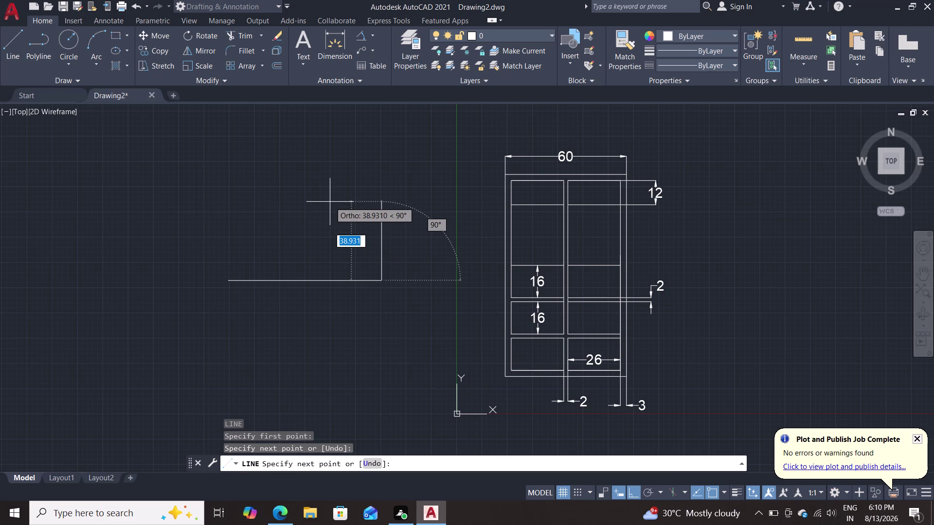
key(F8)
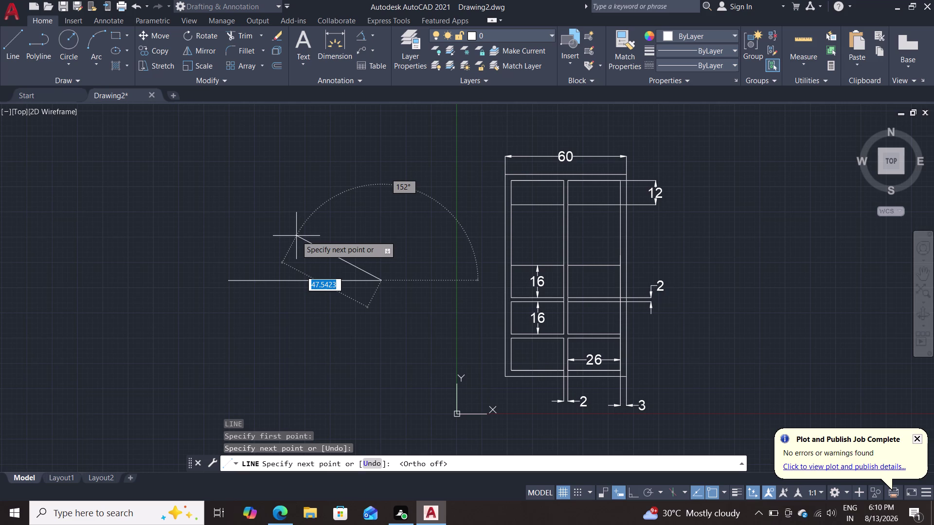
text(5)
text(0)
key(Tab)
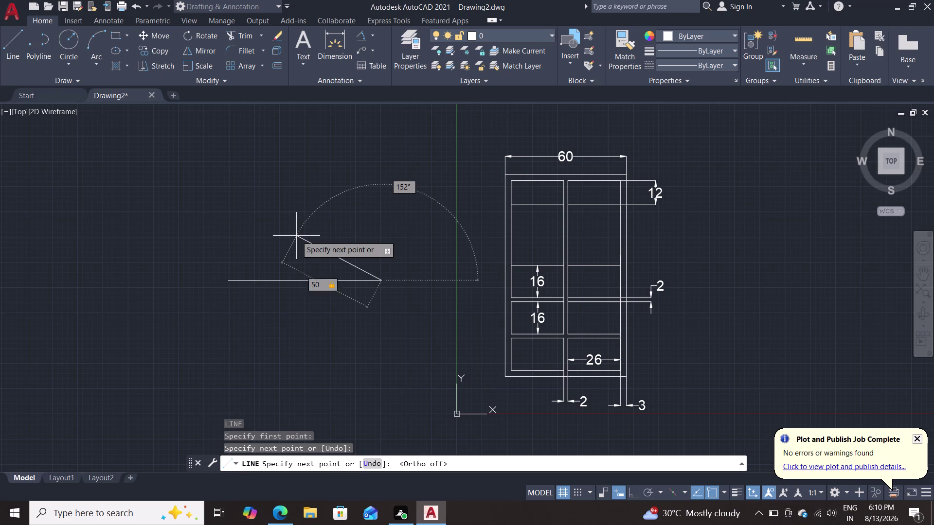
text(13)
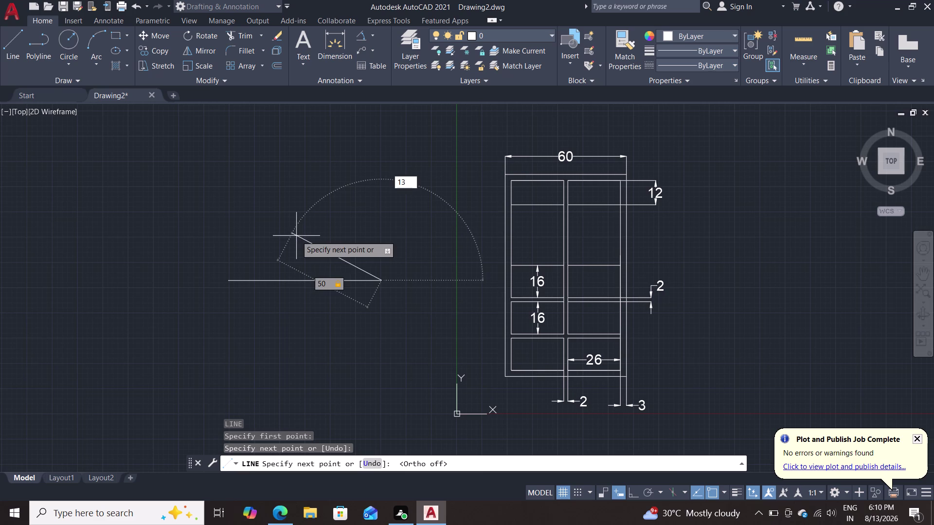
key(5)
key(Return)
key(Escape)
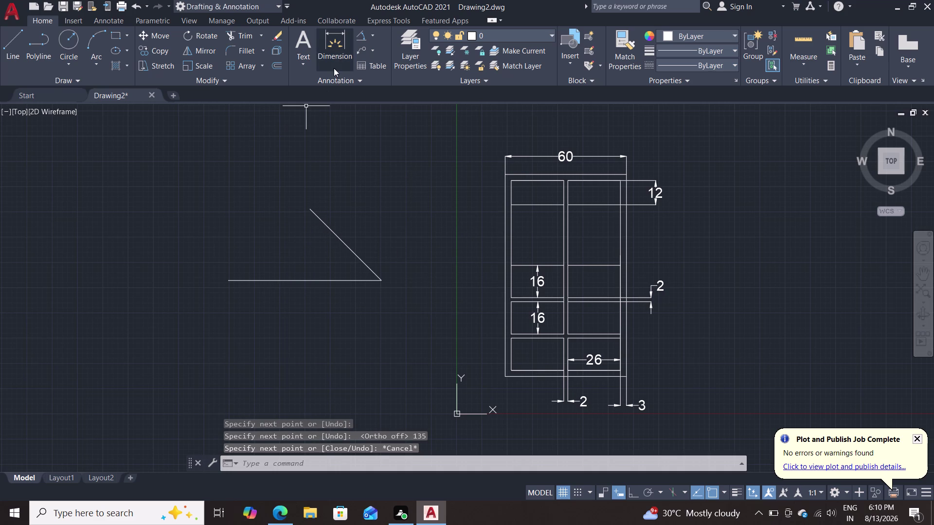
Add a 45° angular dimension between the horizontal and diagonal lines.
click(358, 38)
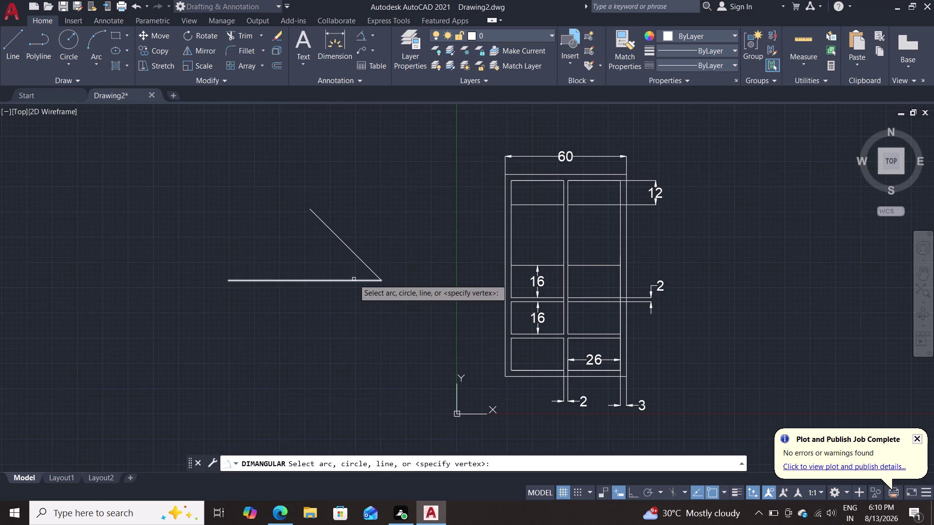
click(353, 279)
click(357, 257)
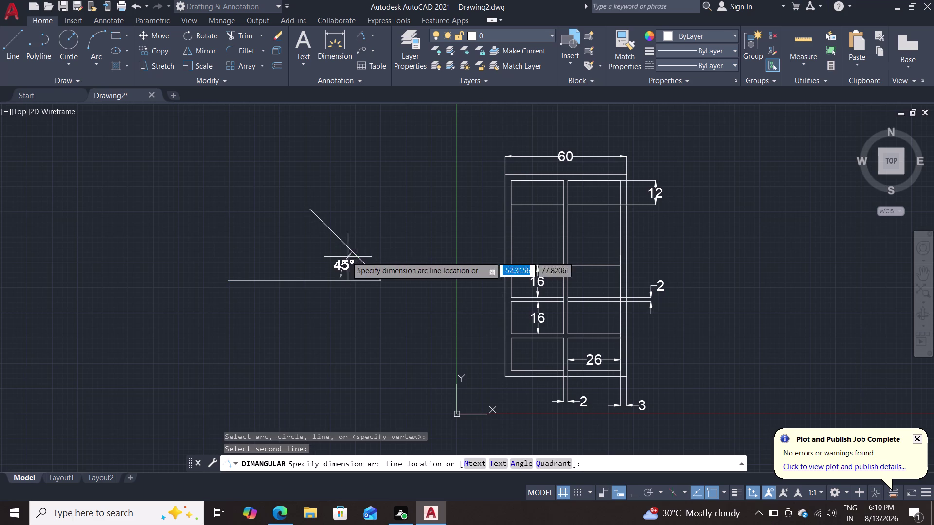
click(323, 259)
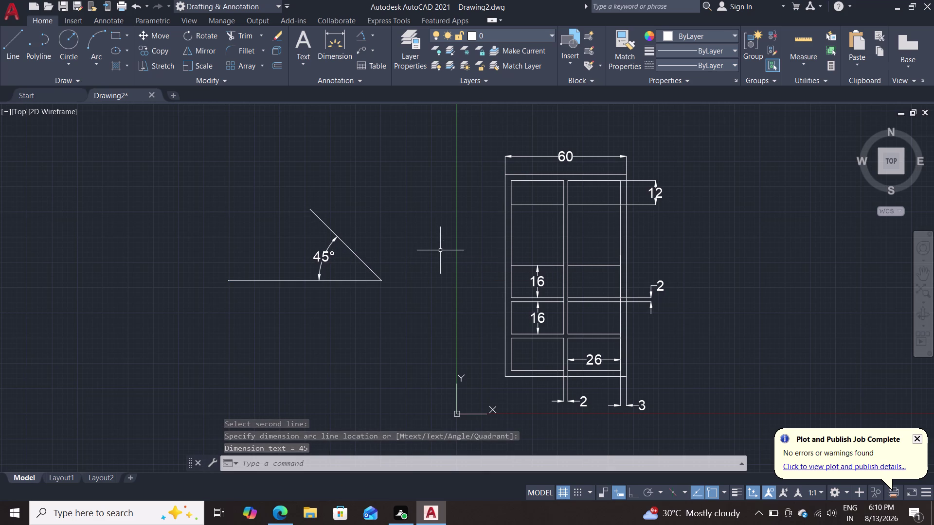
double_click(440, 251)
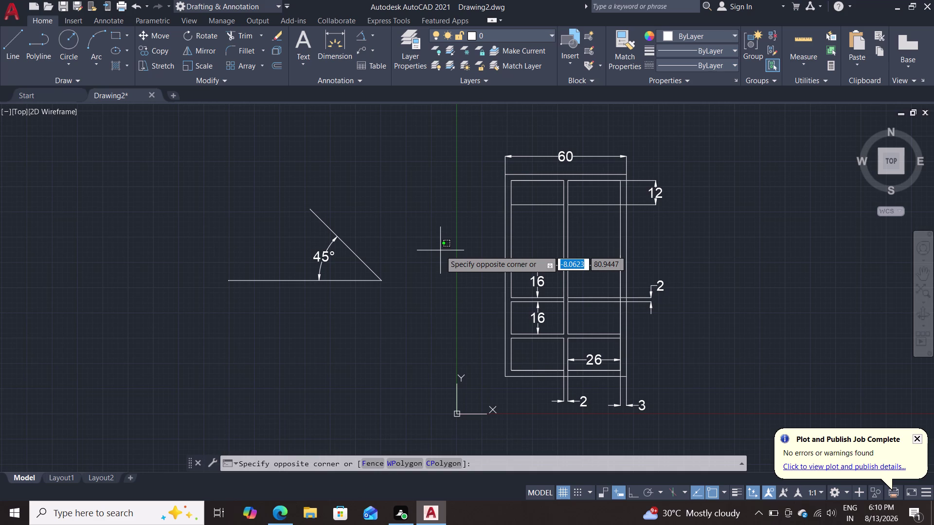
key(Escape)
key(Escape)
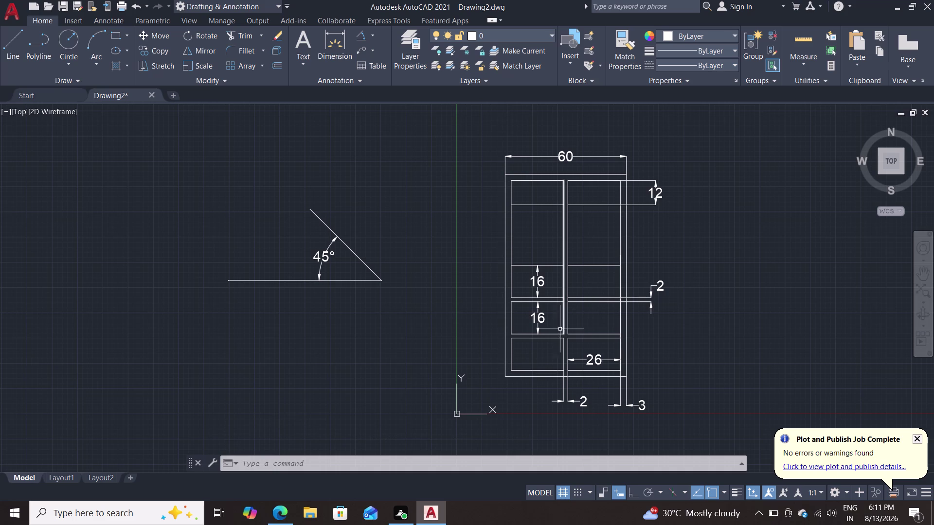
scroll(up, 3)
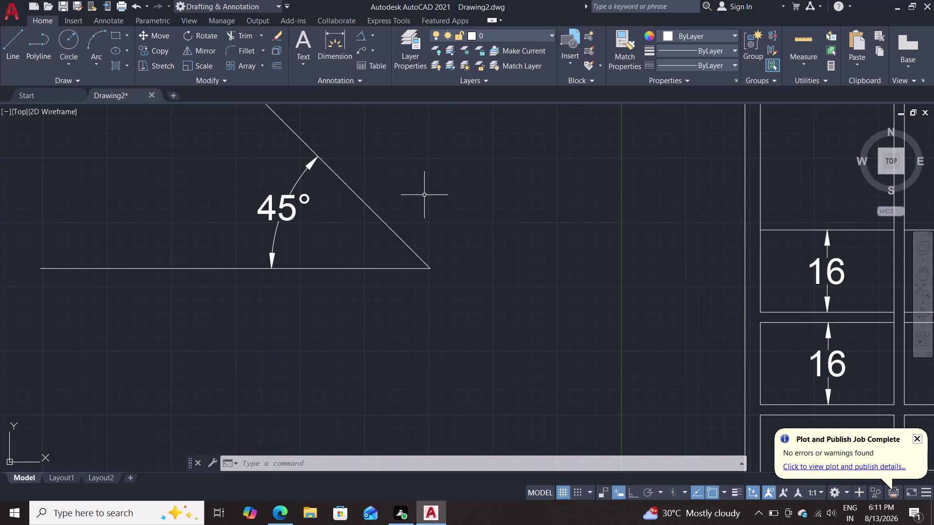
Offset the 45° diagonal line by 2 to its outer side.
key(o)
key(Return)
key(2)
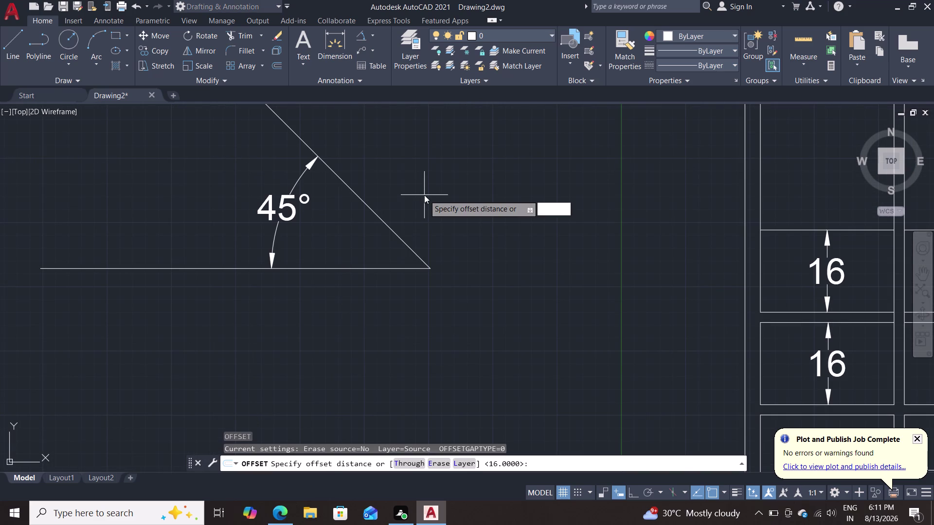
key(Return)
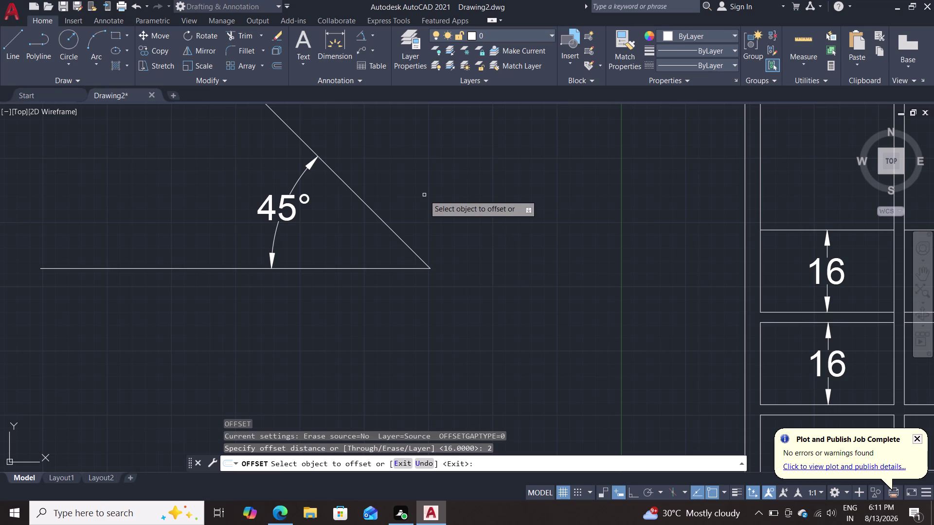
click(383, 223)
click(400, 204)
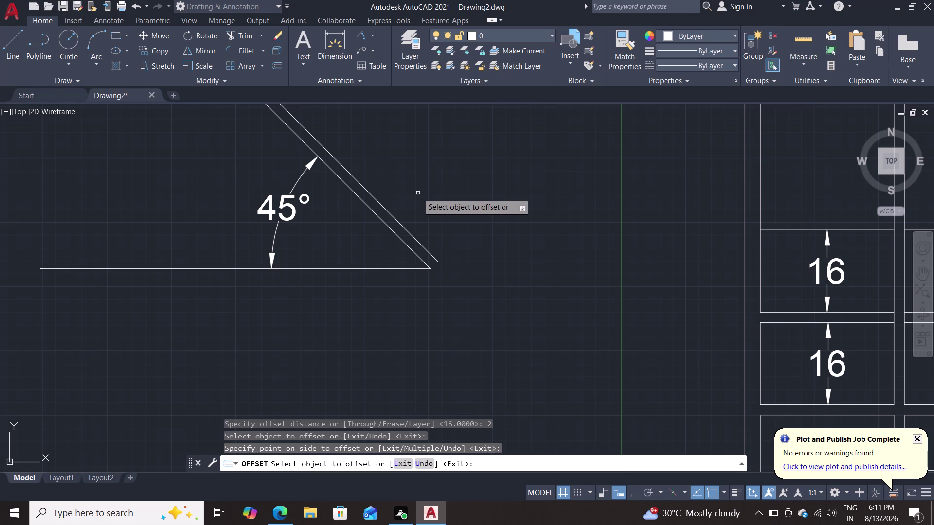
key(Escape)
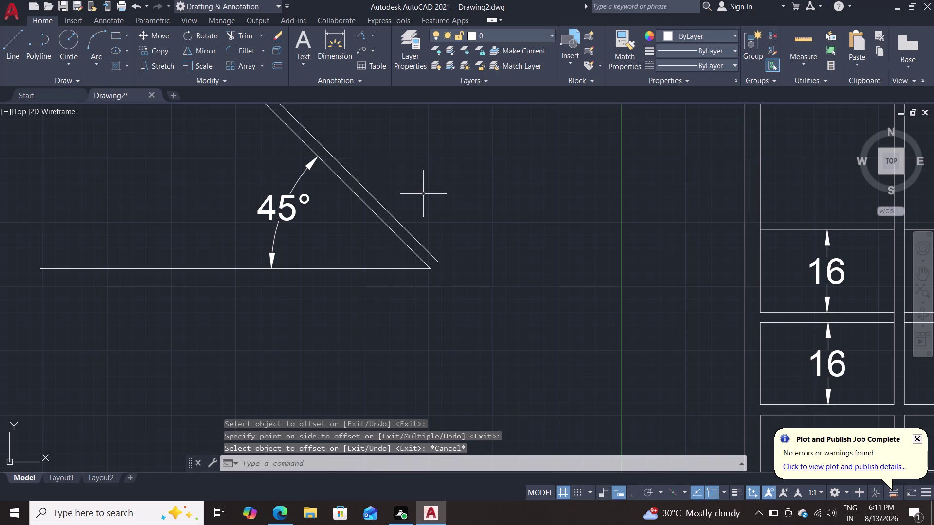
scroll(down, 3)
scroll(up, 3)
middle_drag(456, 171, 421, 185)
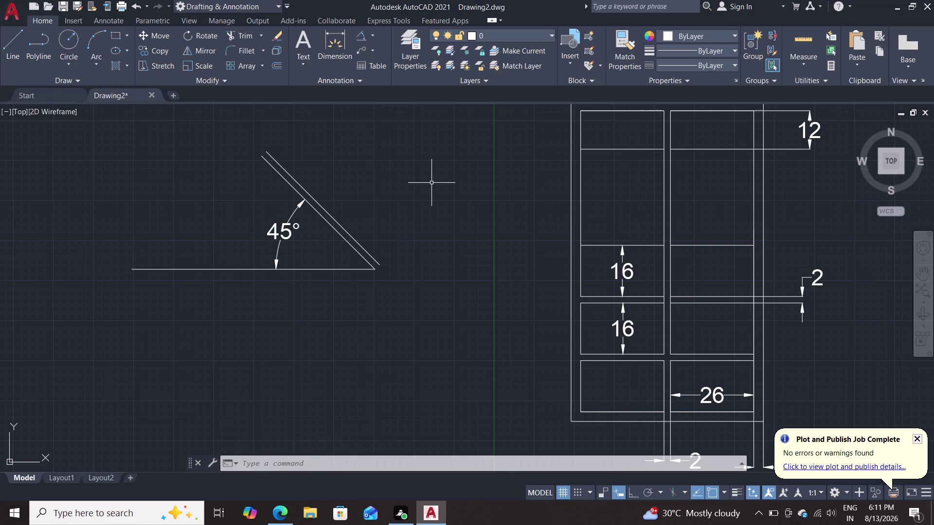
Trim two inner box edges in the upper compartment.
text(t)
text(r)
key(Return)
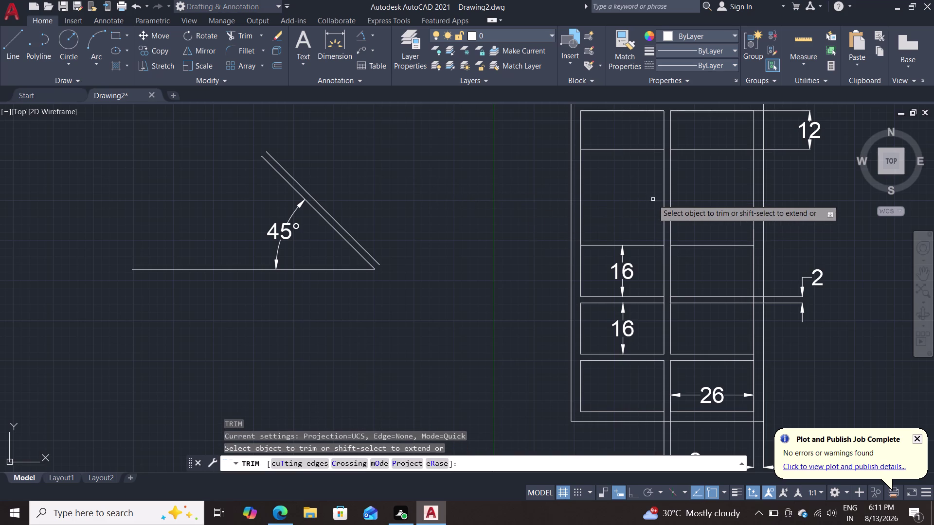
click(664, 200)
click(673, 193)
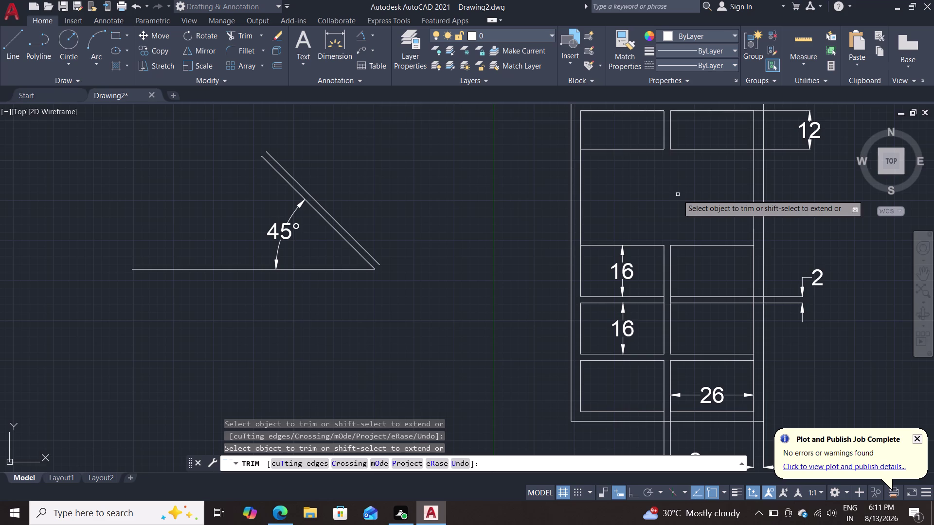
key(Escape)
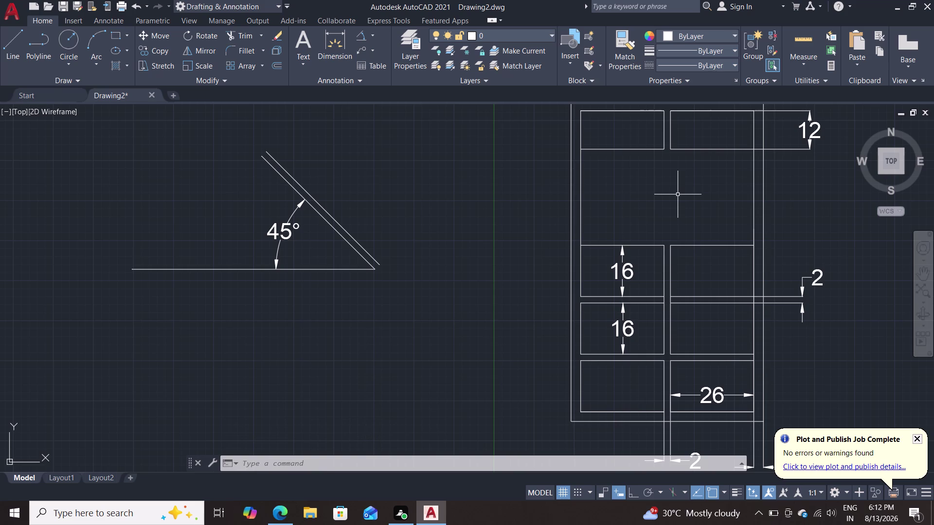
Offset the top edges of the left and right upper boxes 2 units upward.
key(o)
key(Return)
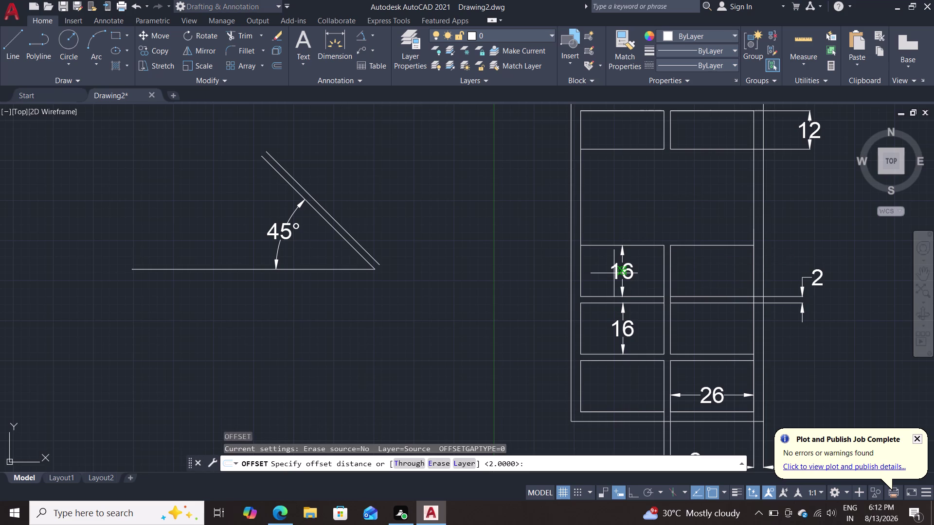
key(Return)
click(641, 245)
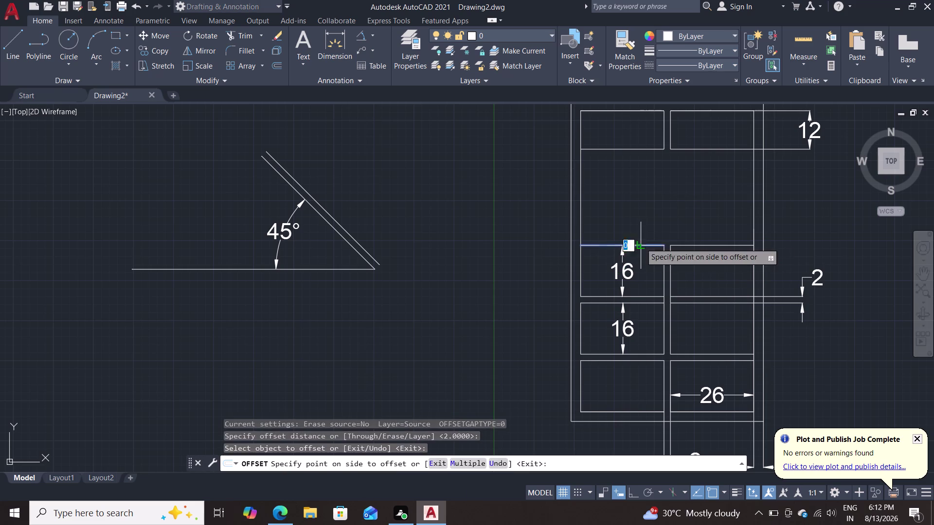
click(642, 227)
click(697, 245)
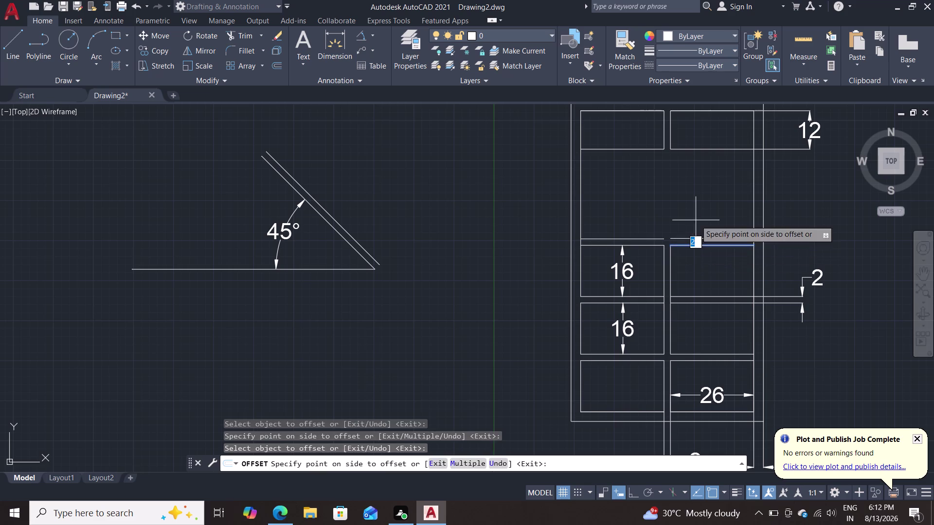
click(695, 221)
key(Escape)
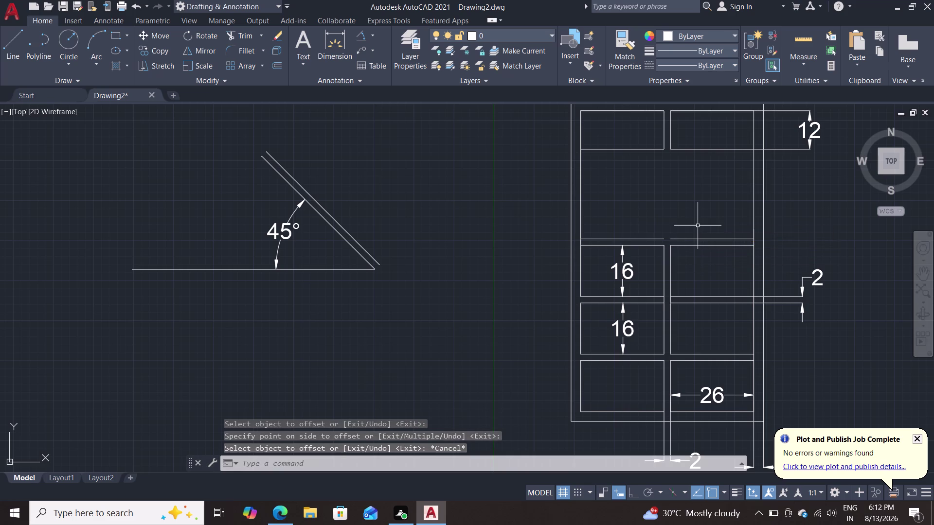
Extend the new shelf line across the cabinet to the walls.
text(ex)
key(Return)
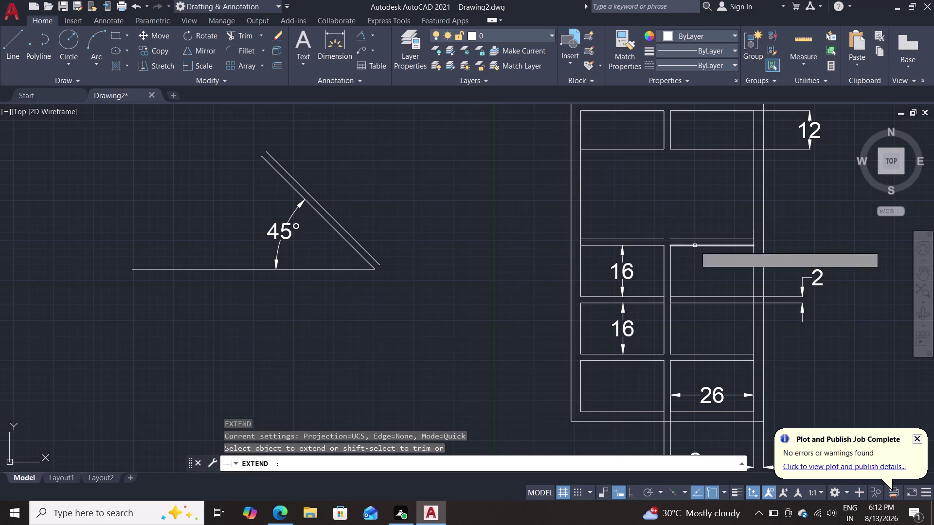
click(659, 240)
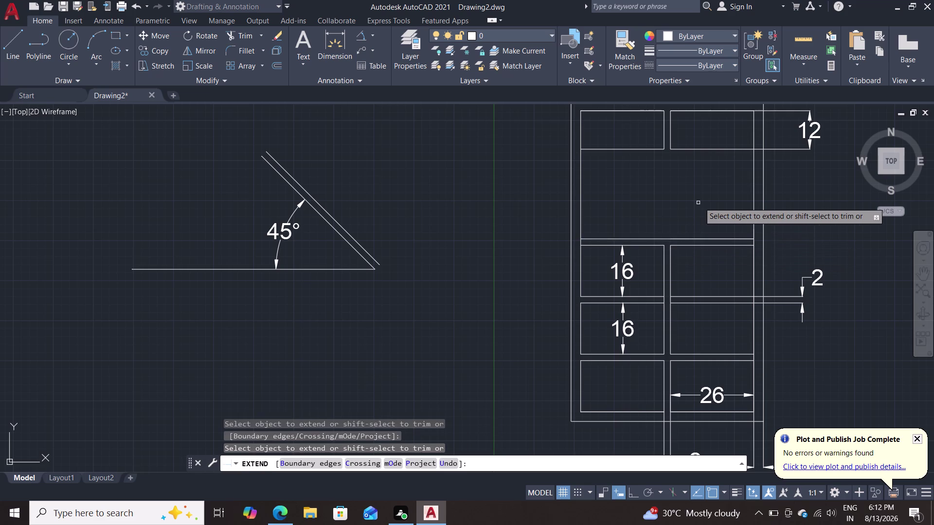
key(Escape)
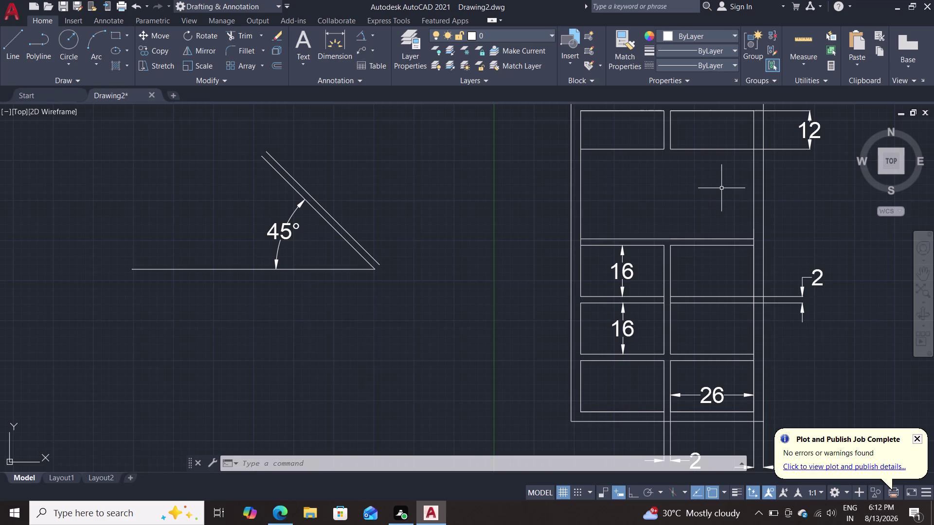
Fence-trim the vertical stubs at the new shelf's left end, then view the whole cabinet.
text(tr)
key(Return)
scroll(up, 3)
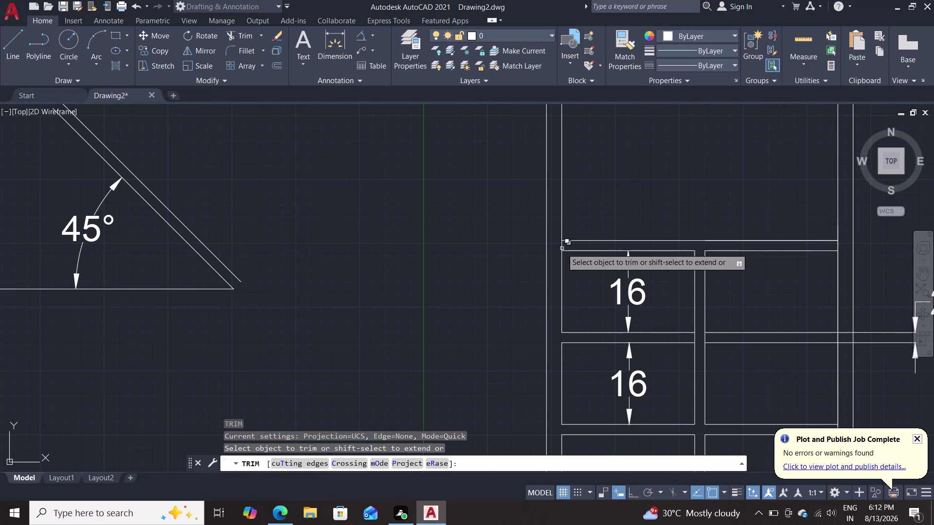
click(562, 248)
click(593, 287)
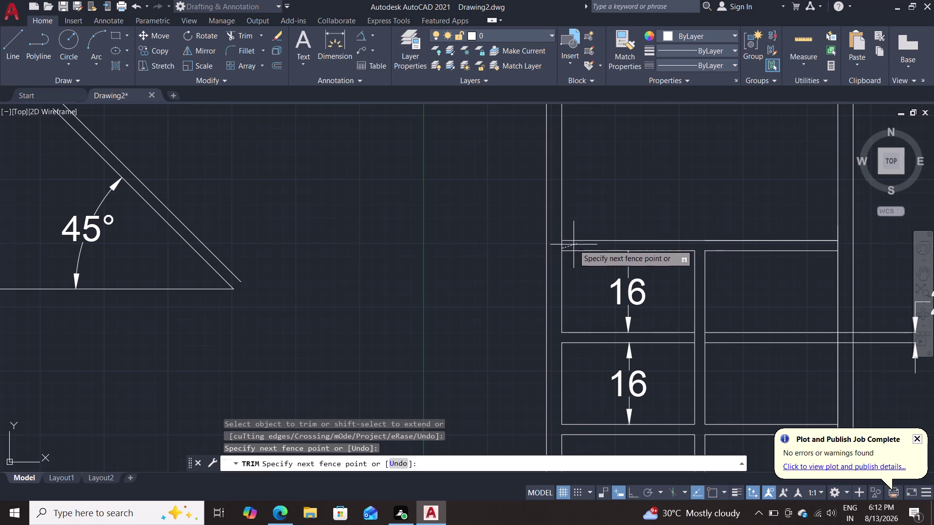
click(559, 248)
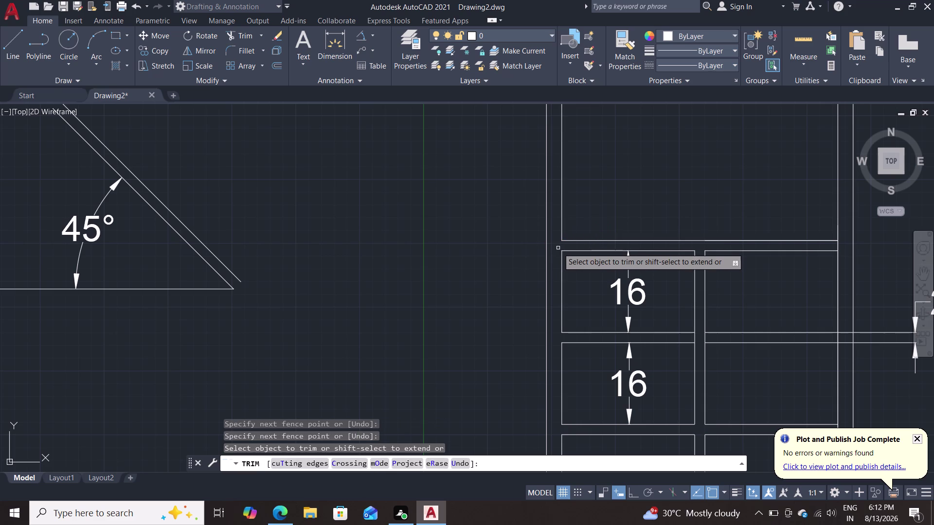
key(Escape)
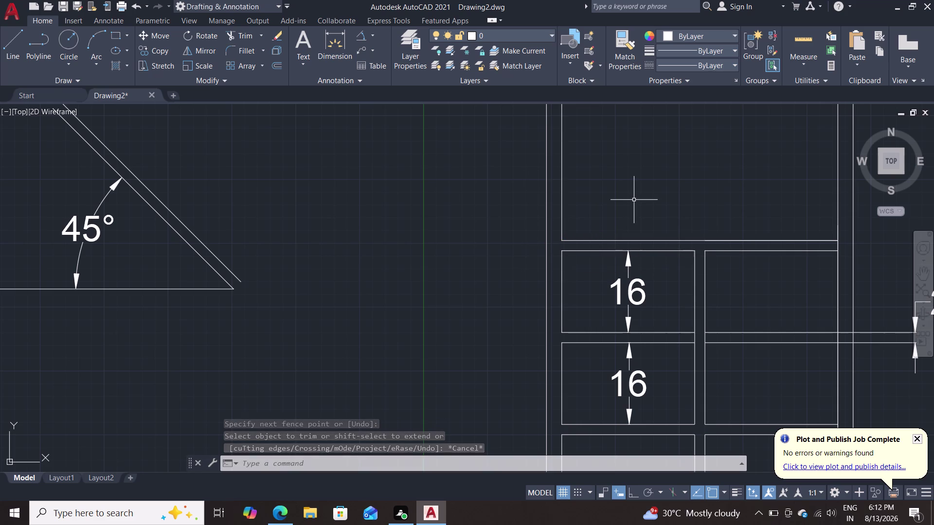
scroll(down, 3)
middle_drag(640, 183, 611, 208)
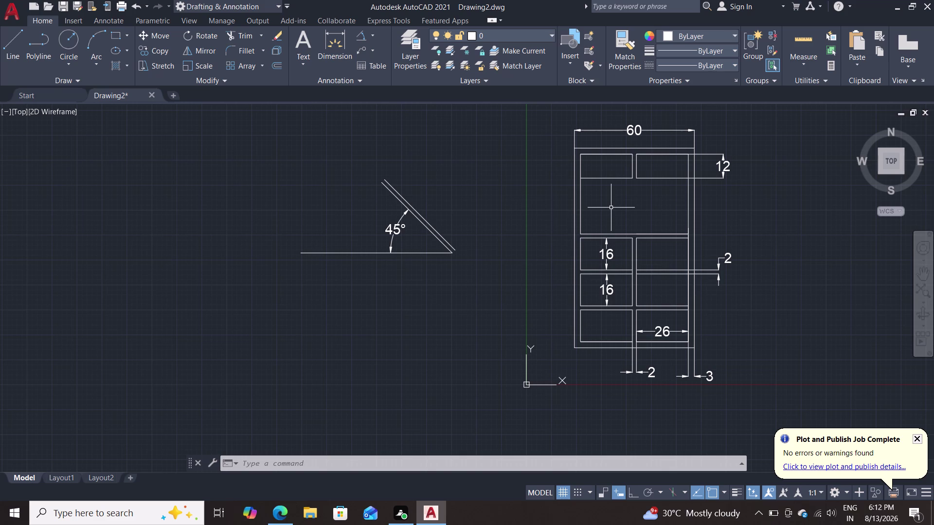
Trim the new shelf's overshooting right ends, choosing Line among overlapping candidates.
scroll(up, 3)
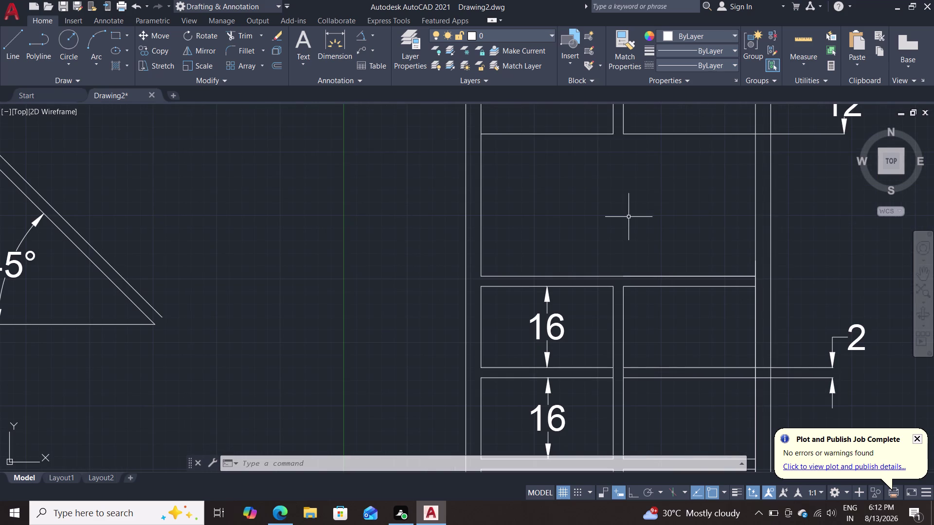
text(tr)
key(Return)
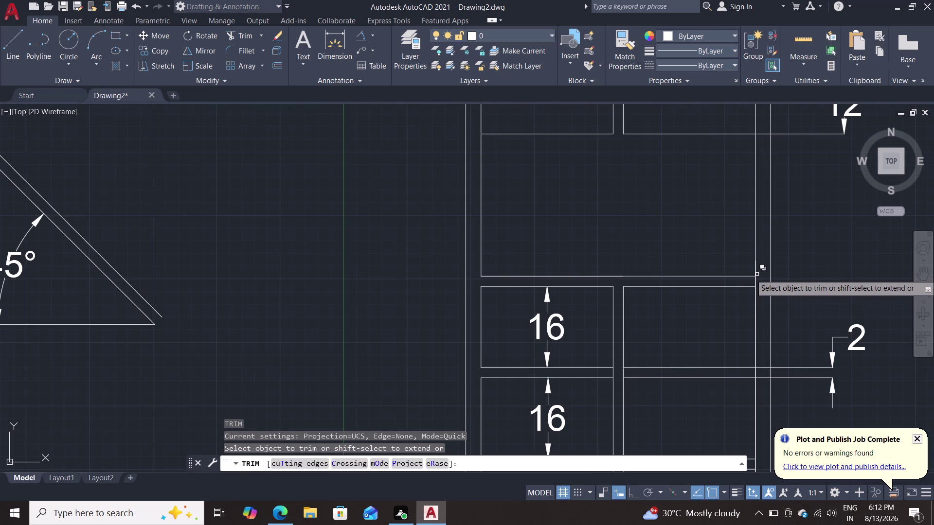
click(754, 281)
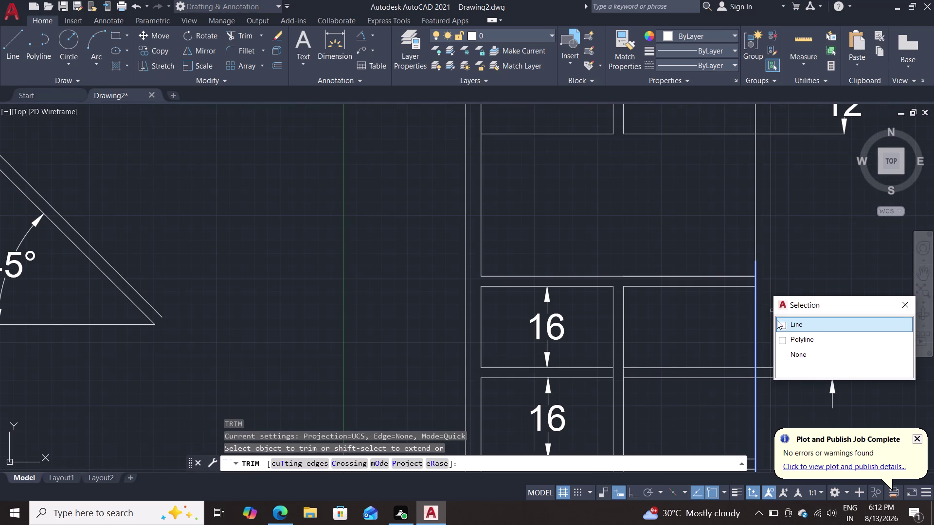
click(784, 325)
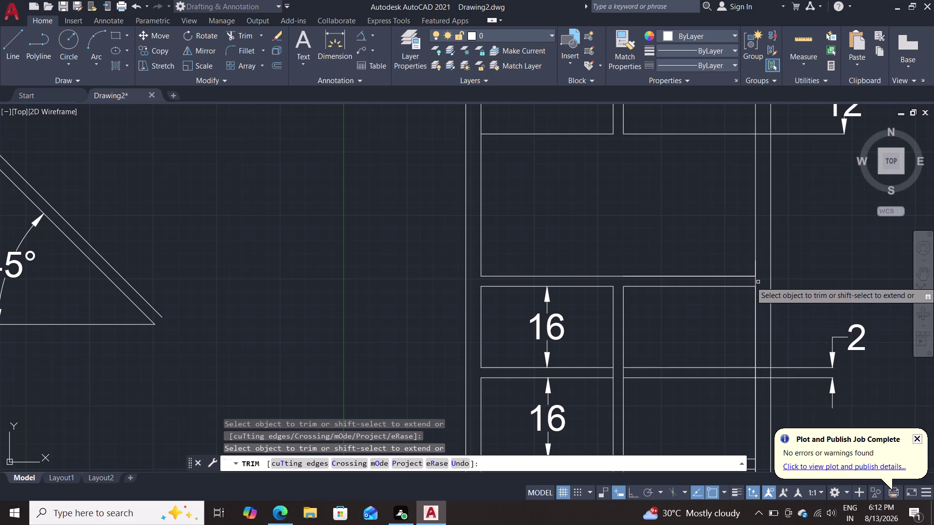
click(756, 282)
key(Escape)
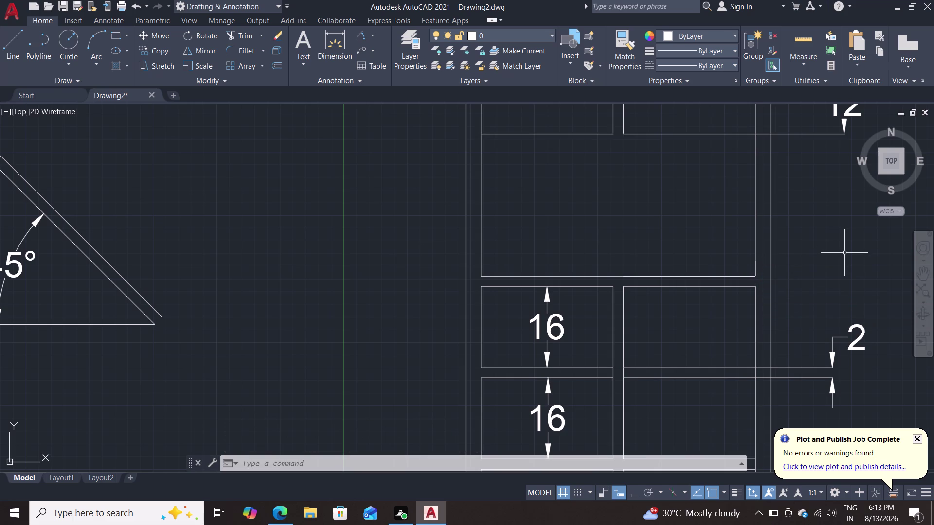
Extend the shelf lines at both ends so they meet the cabinet walls.
text(ex)
key(Return)
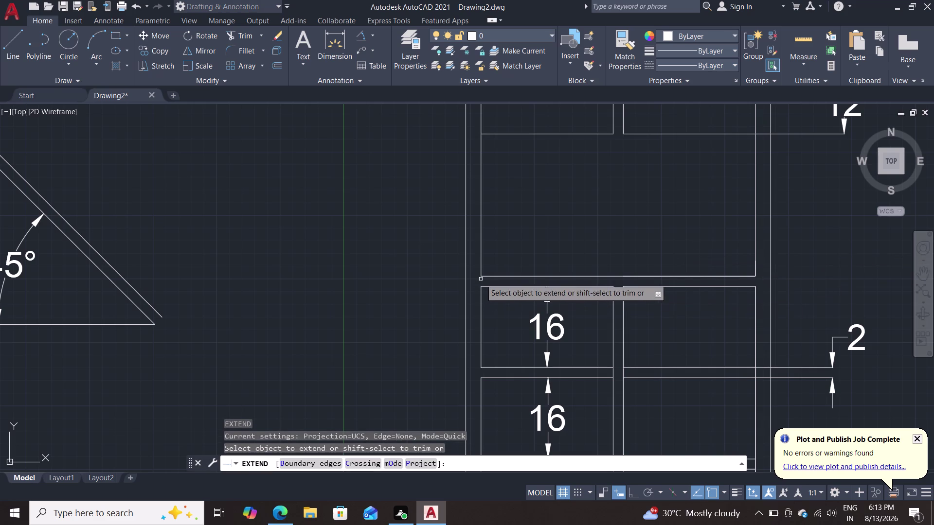
click(486, 276)
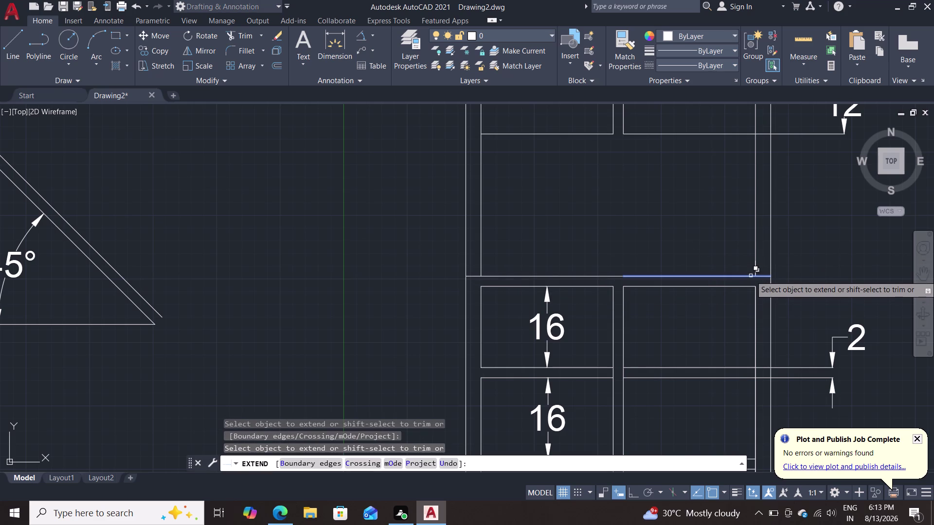
click(751, 275)
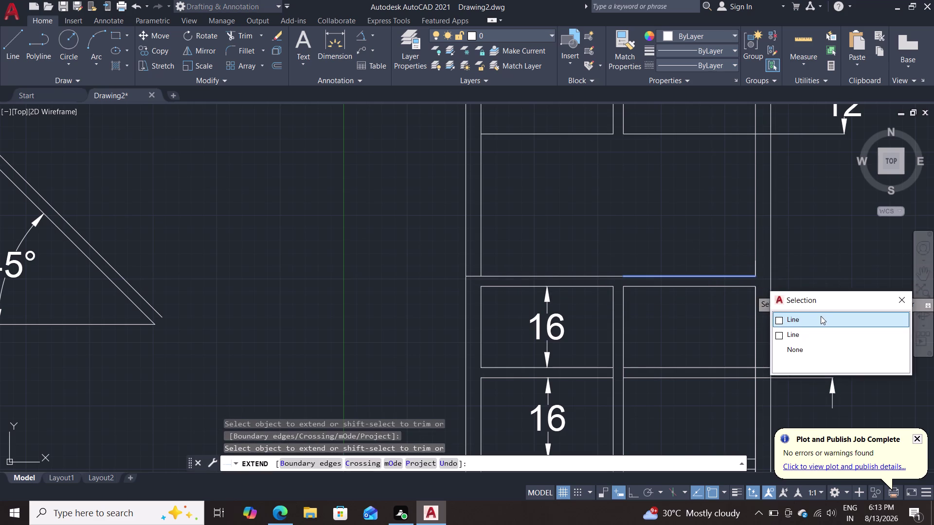
click(821, 316)
key(Escape)
scroll(down, 3)
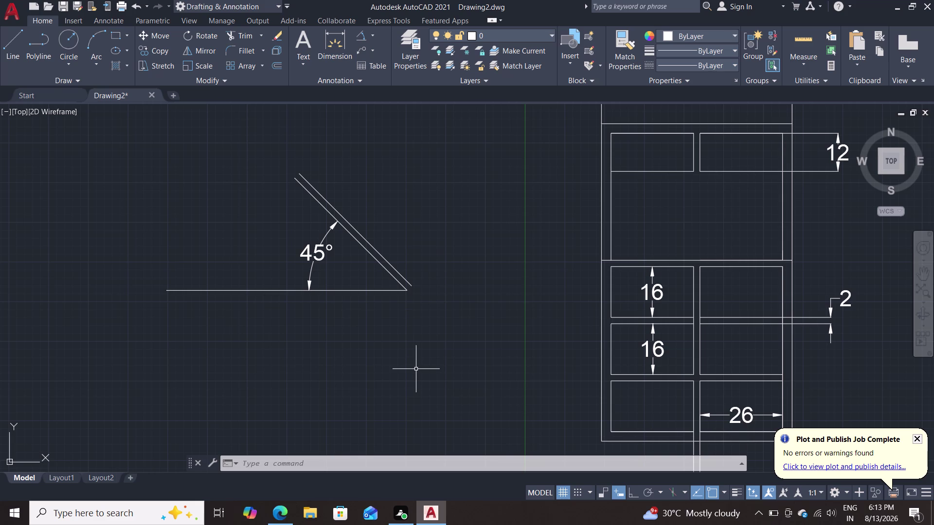
Offset three compartment edge lines inward by 2, giving the top and middle shelves thickness.
key(o)
key(Return)
key(Return)
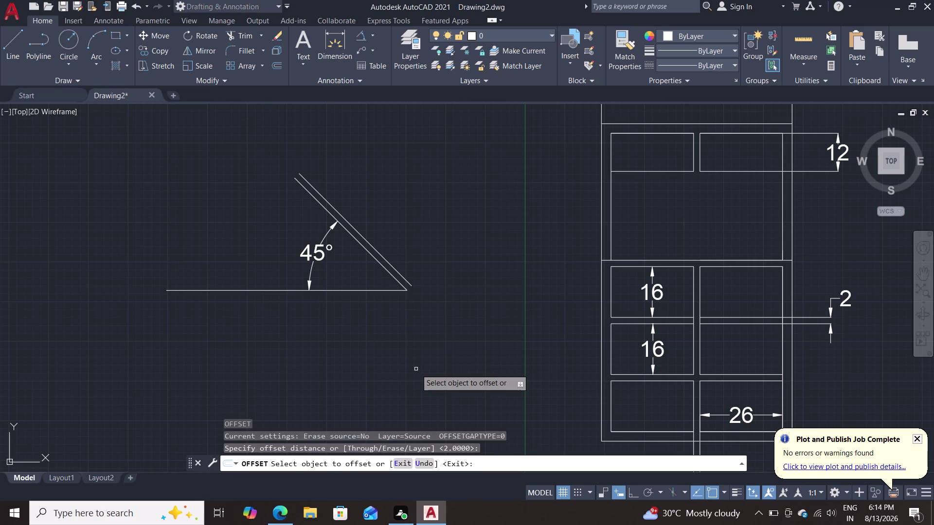
click(640, 171)
click(636, 190)
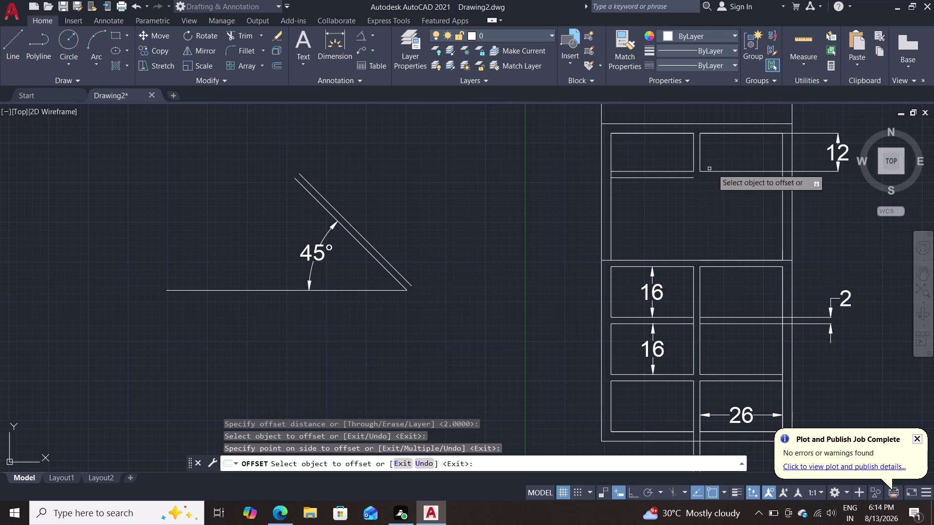
click(721, 170)
click(714, 183)
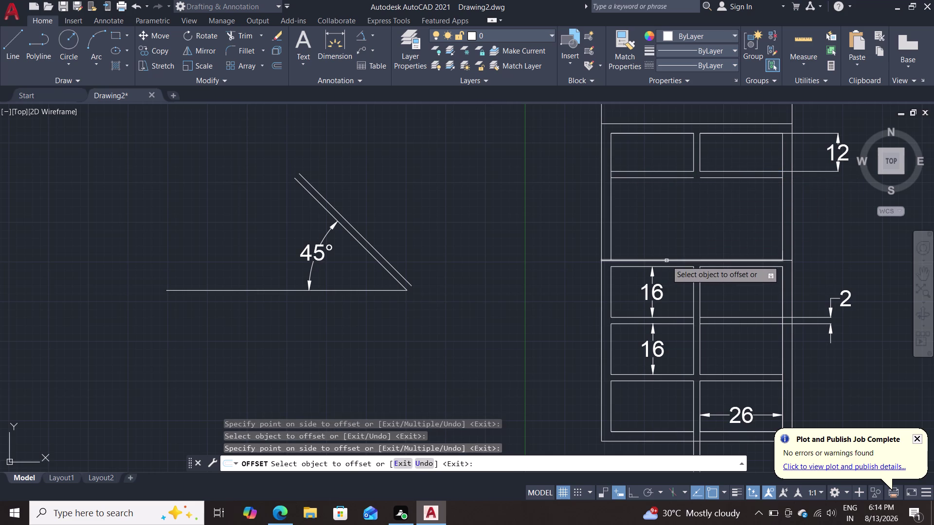
click(667, 261)
click(711, 215)
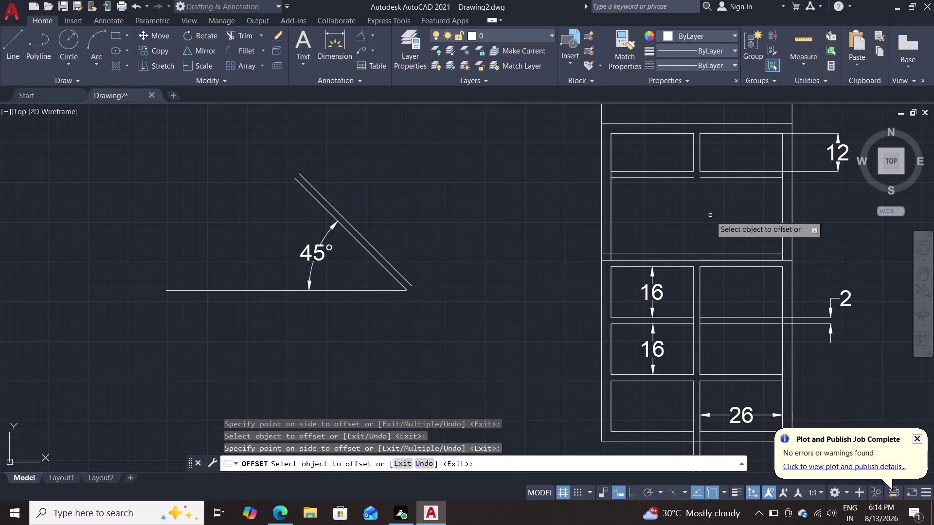
key(Escape)
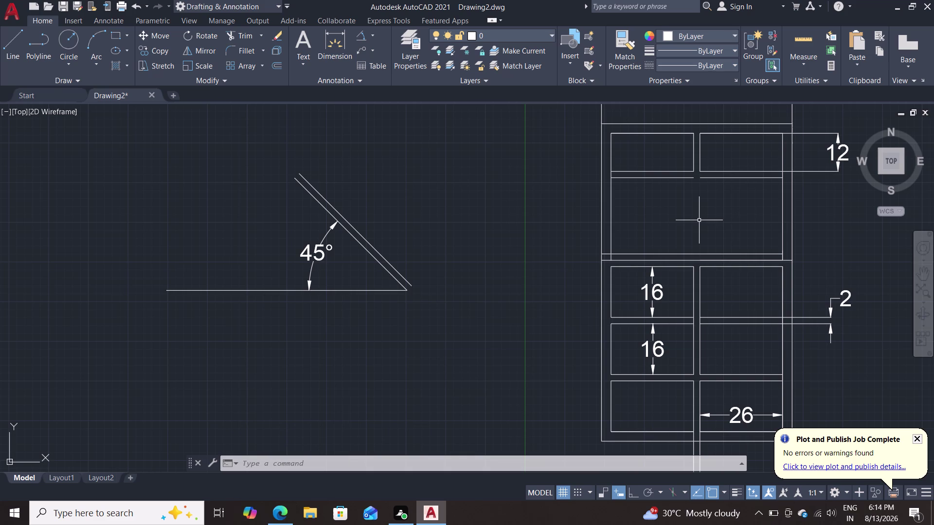
key(Escape)
key(Escape)
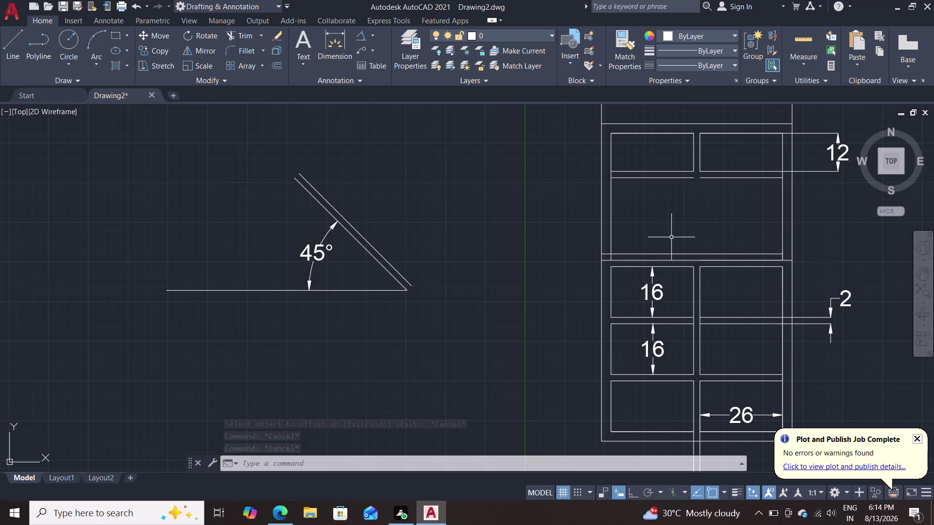
text(ex)
key(Return)
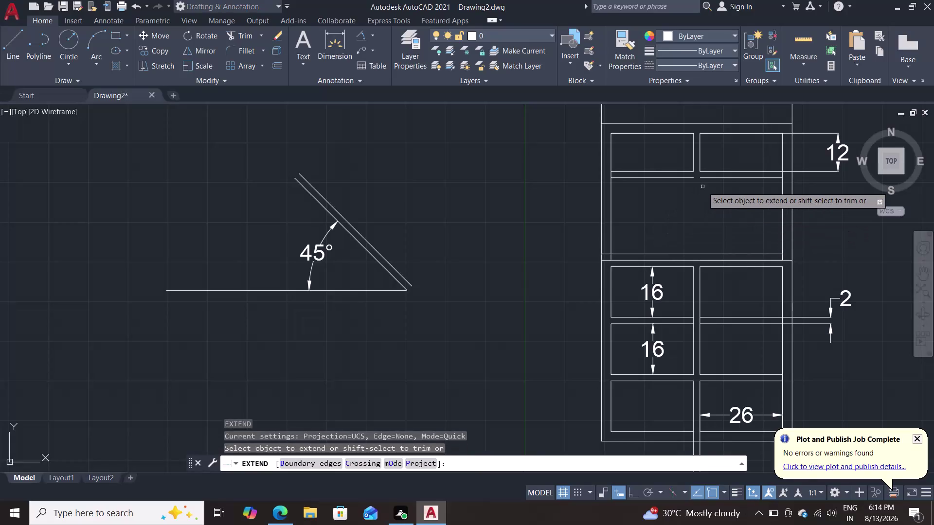
click(693, 178)
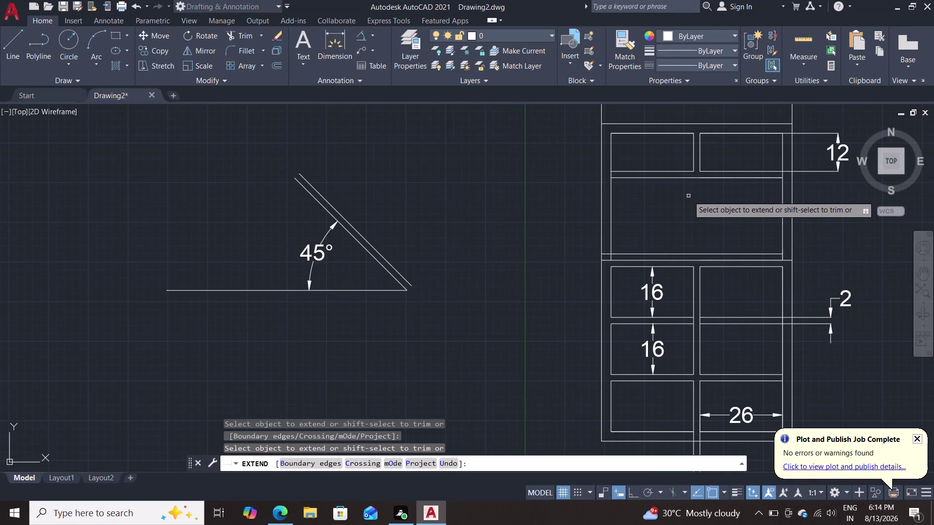
key(Escape)
scroll(up, 3)
middle_drag(660, 216, 536, 210)
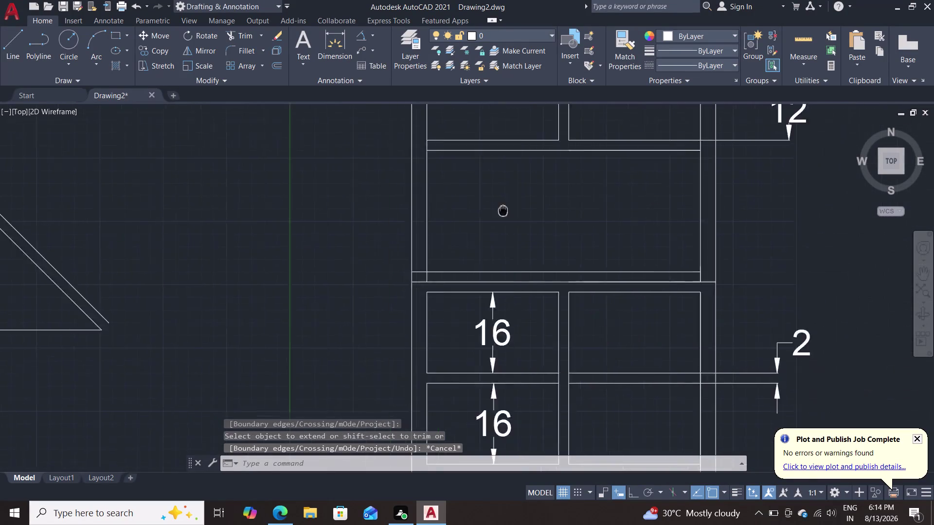
middle_drag(536, 211, 402, 209)
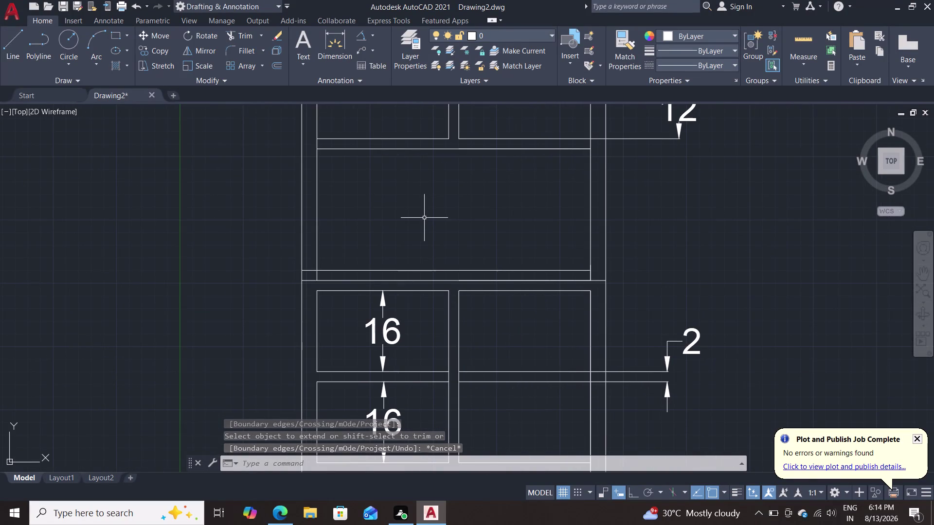
scroll(down, 3)
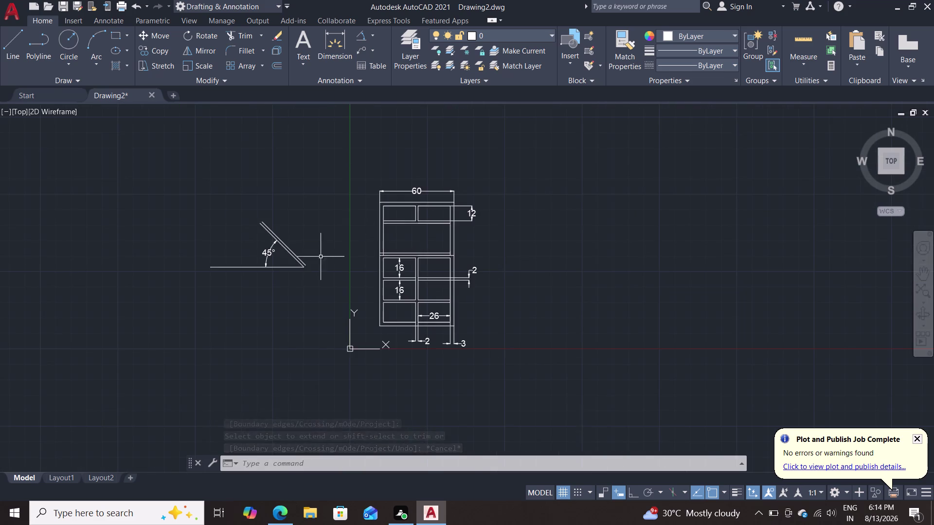
scroll(up, 3)
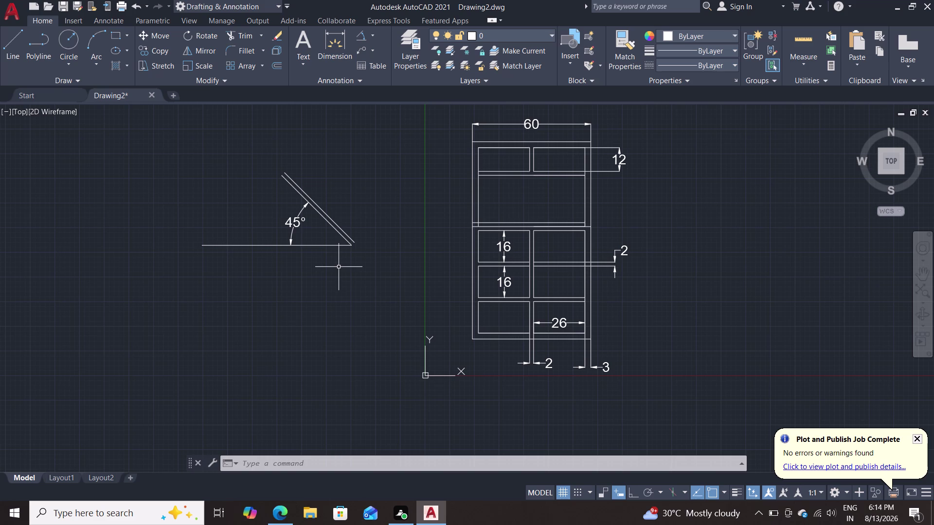
Draw a 4-sided polygon inscribed in a radius-6 circle below the 45° brace.
text(pol)
key(Return)
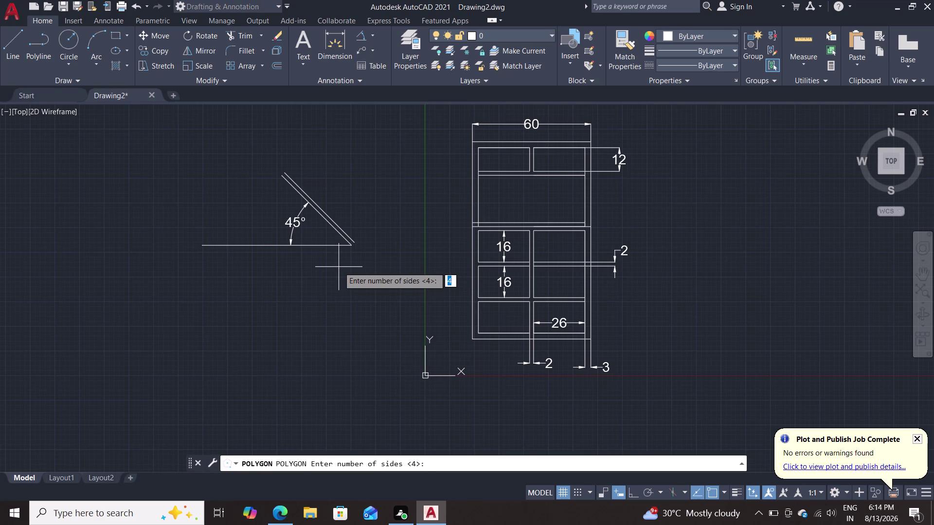
key(Return)
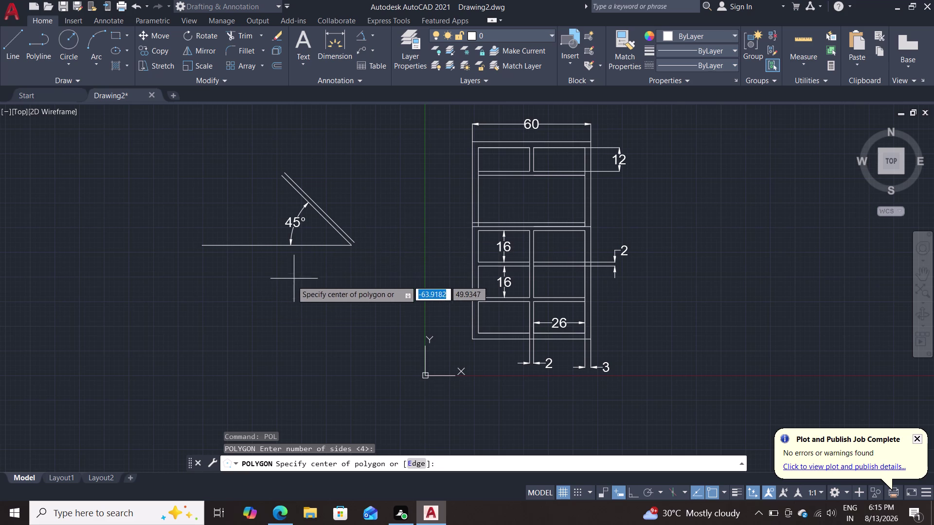
click(248, 304)
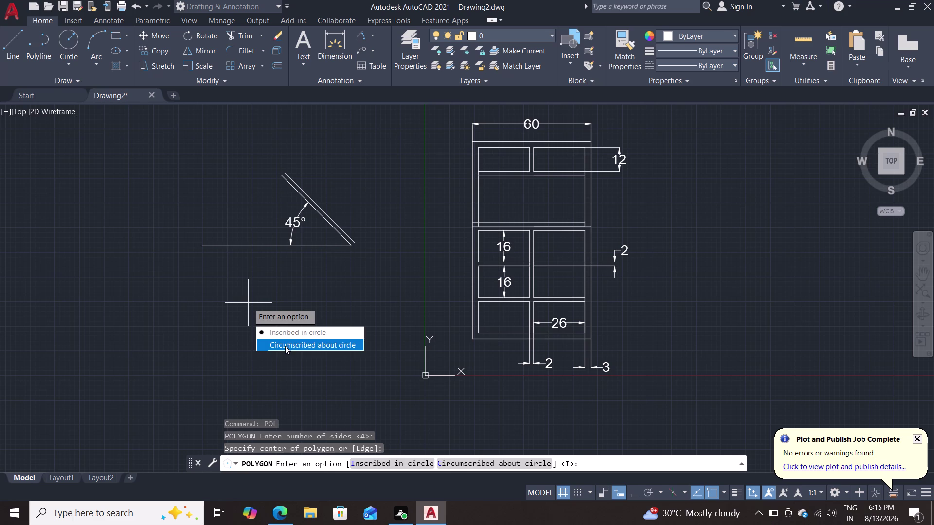
drag(297, 333, 248, 303)
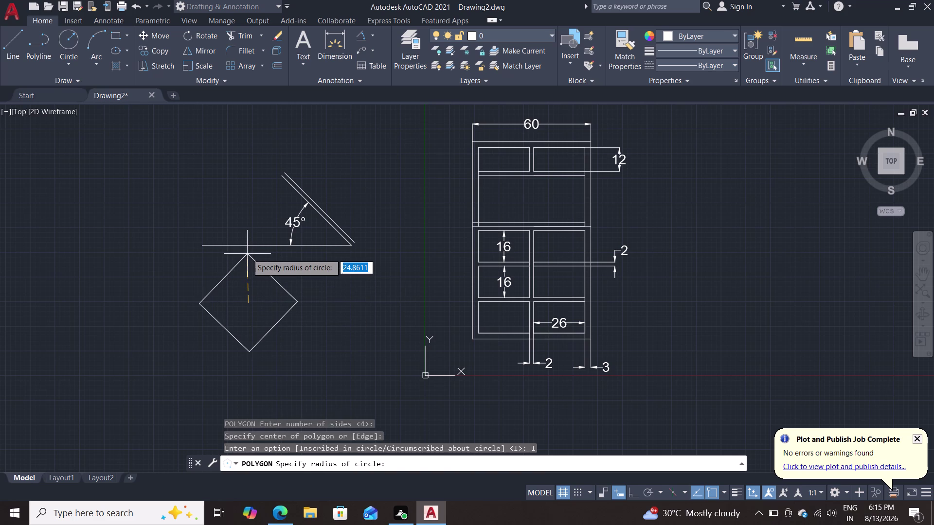
key(6)
key(Return)
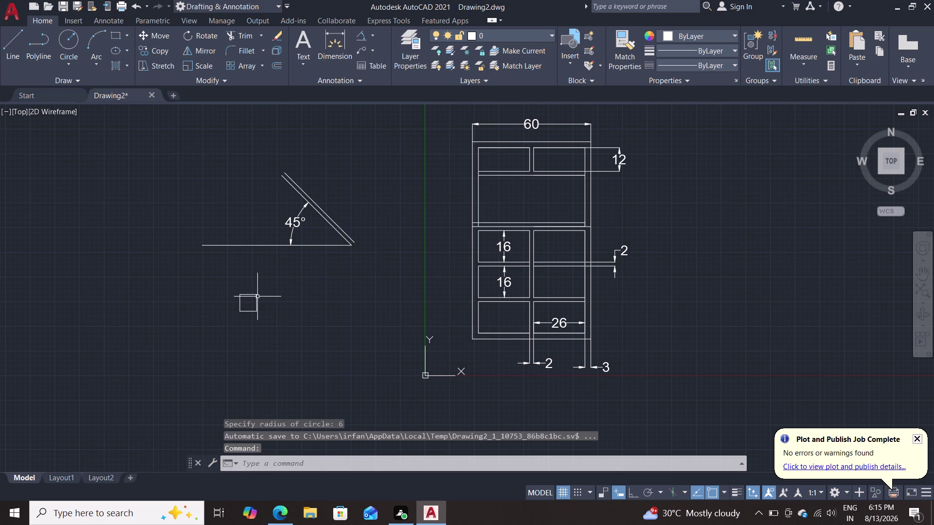
scroll(up, 3)
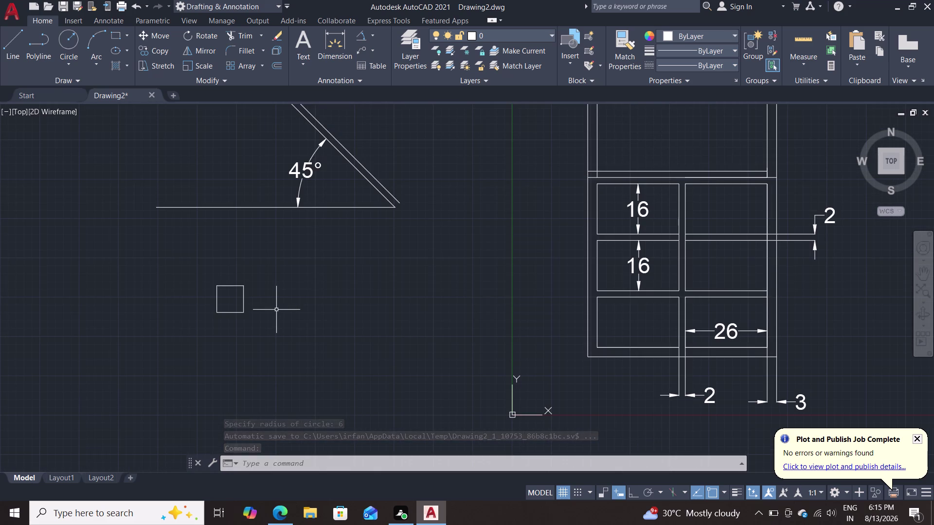
Start rotating the square about a corner, then cancel that attempt.
key(r)
key(o)
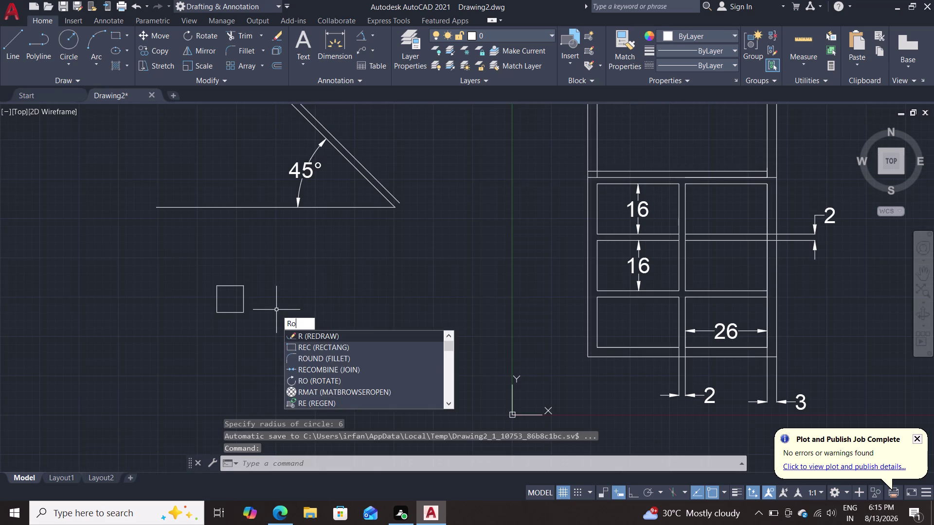
key(Return)
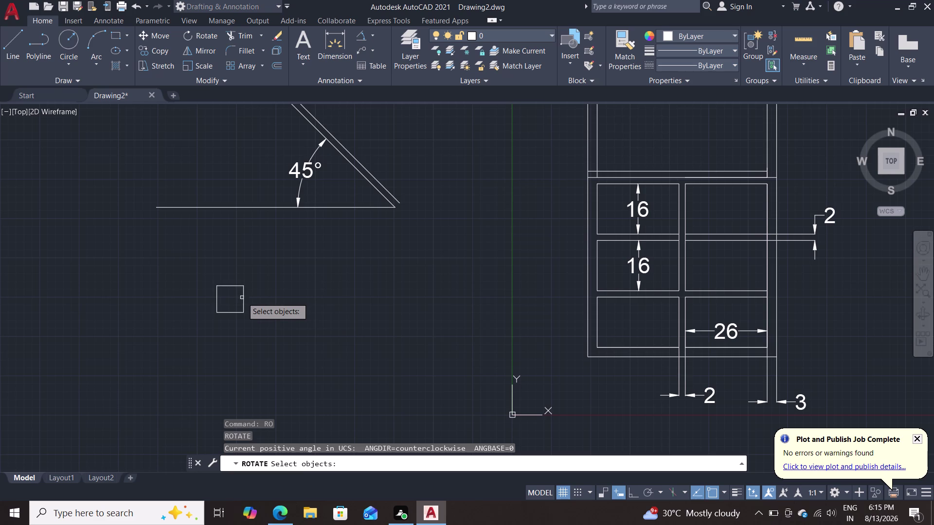
click(243, 299)
key(Return)
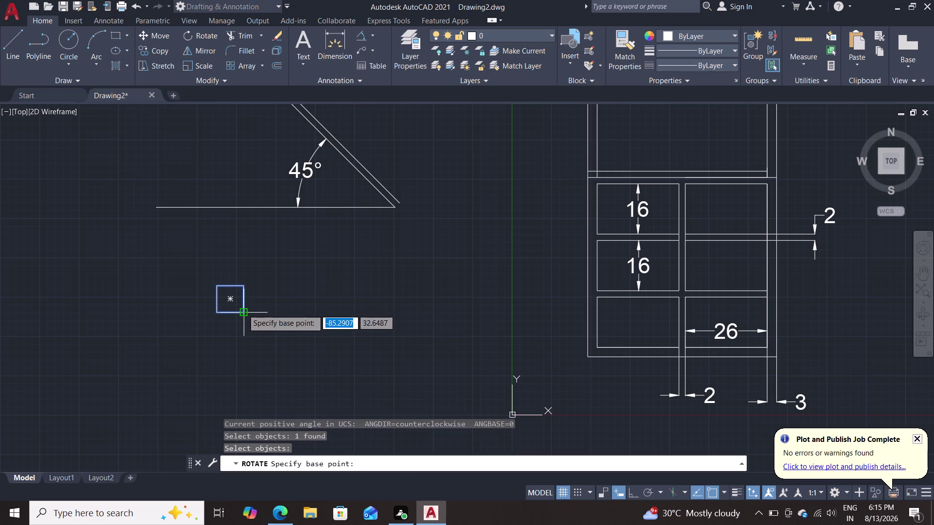
click(243, 309)
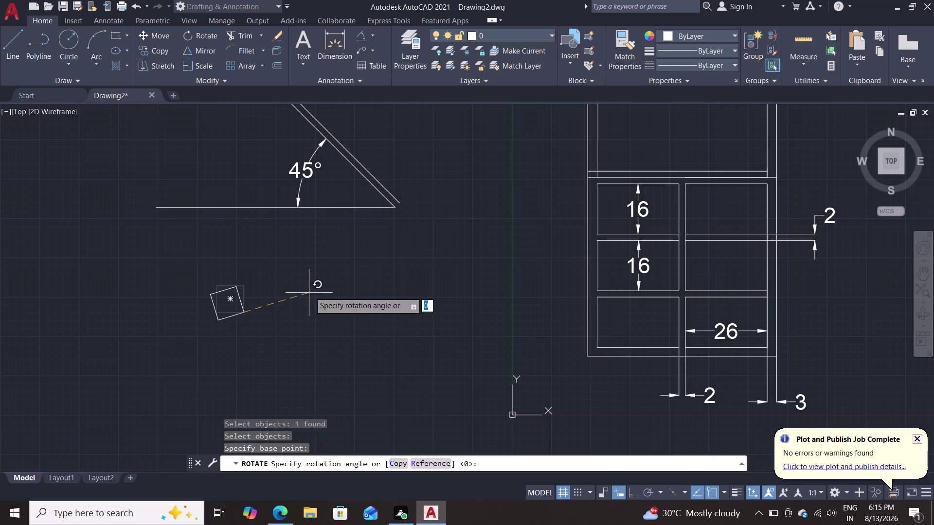
key(Escape)
key(grave)
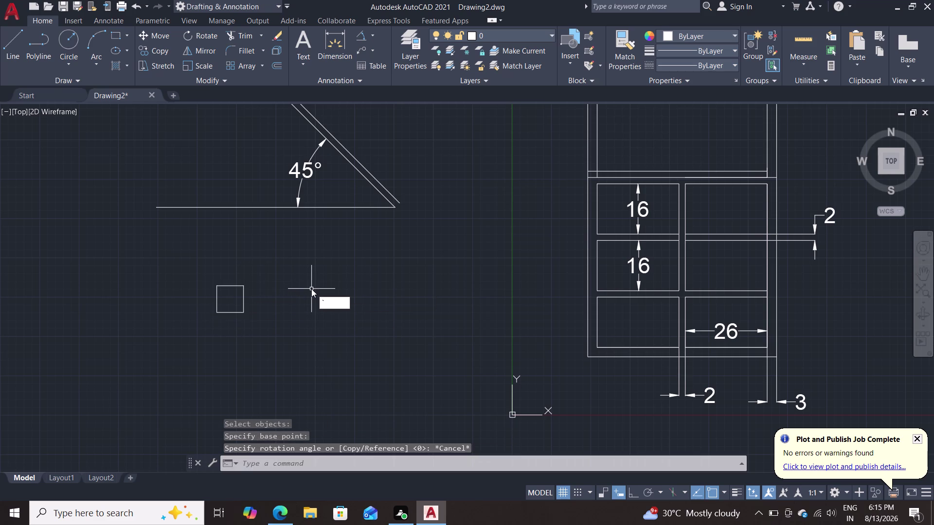
key(Escape)
key(Escape)
Rotate the square 45° about its centre into a diamond.
text(ro)
key(Return)
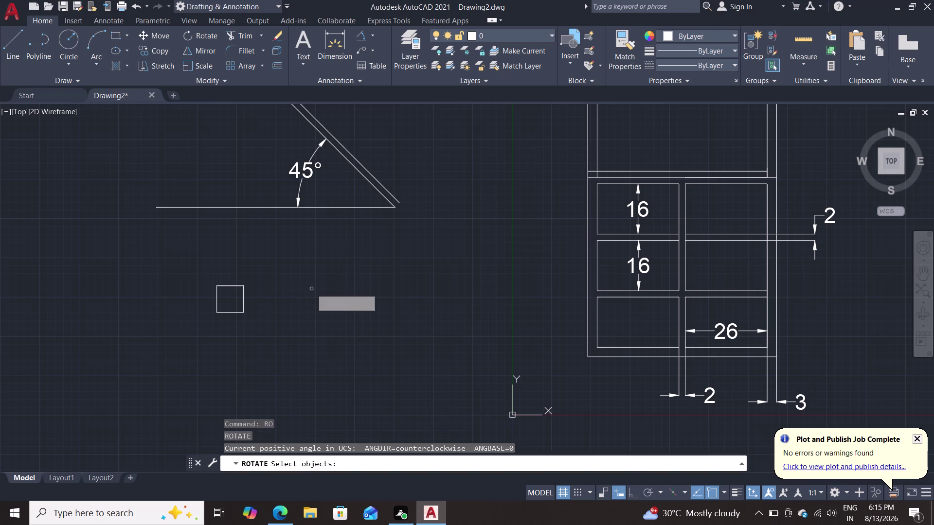
click(244, 301)
key(Return)
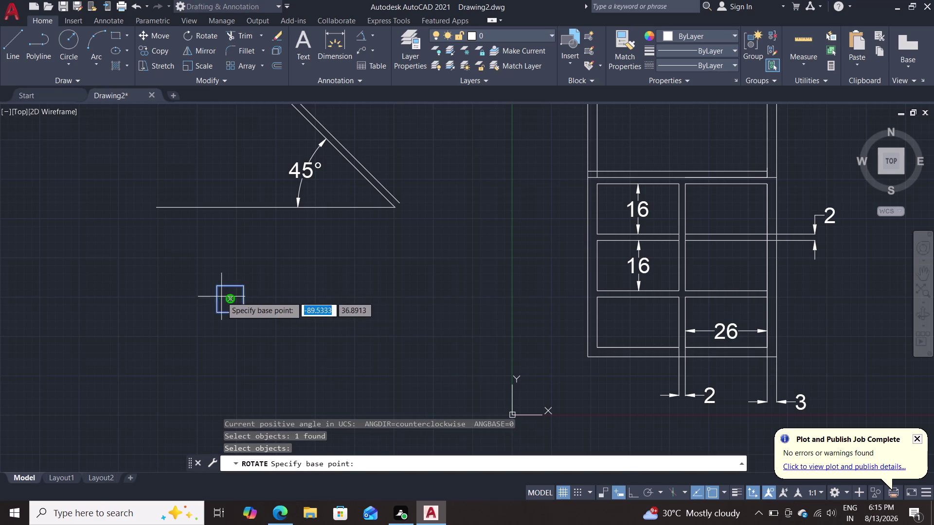
click(231, 301)
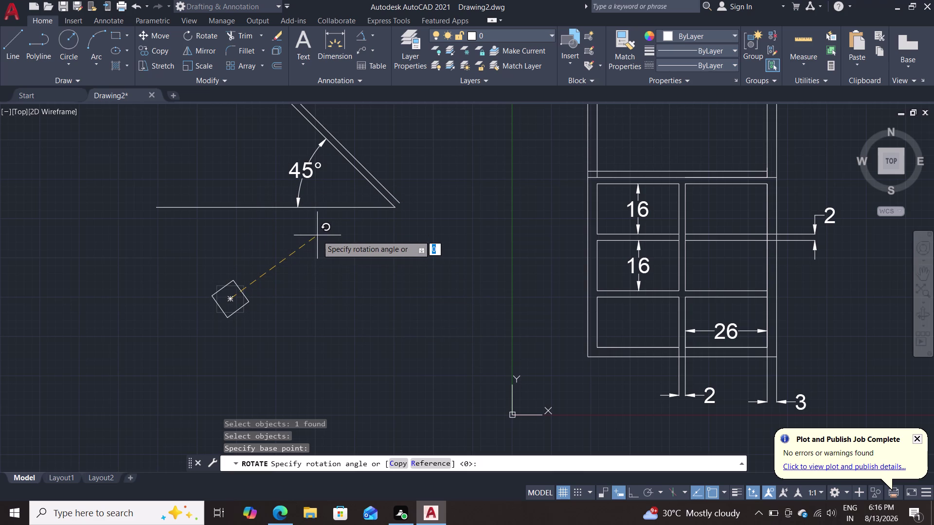
click(339, 206)
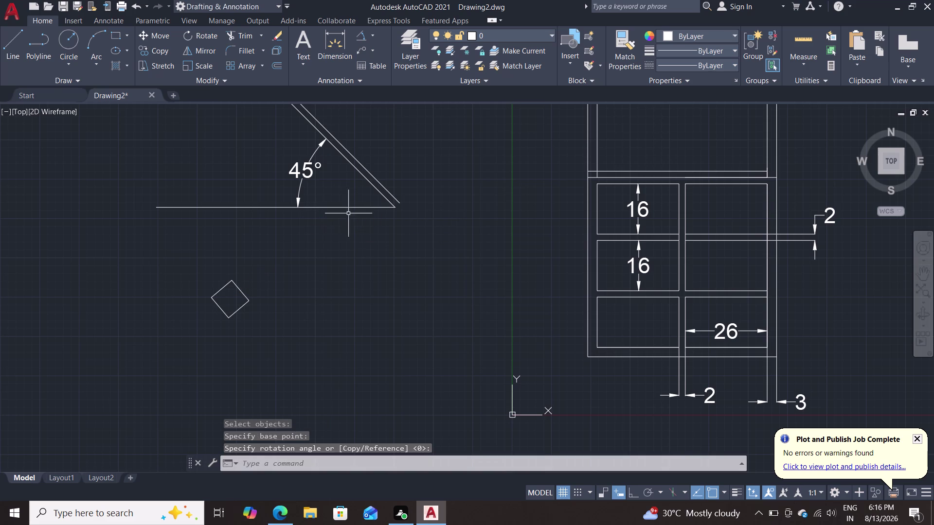
scroll(up, 3)
scroll(down, 3)
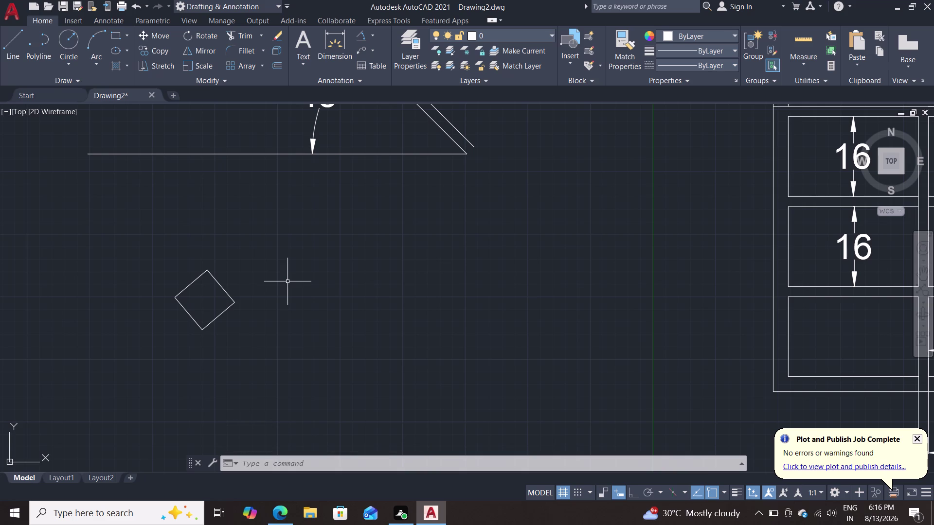
scroll(down, 3)
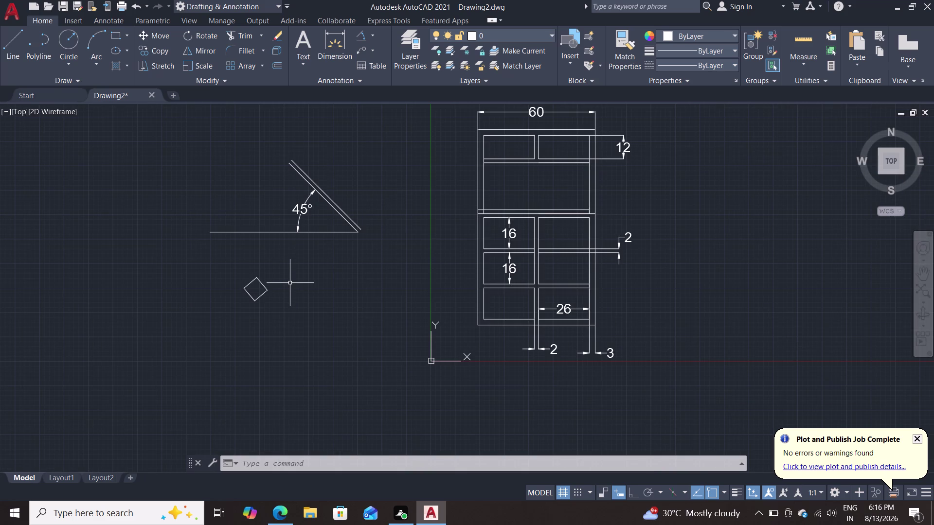
Move the diamond from its centre into the open upper compartment near its top-left corner.
key(m)
key(Return)
click(264, 286)
key(Return)
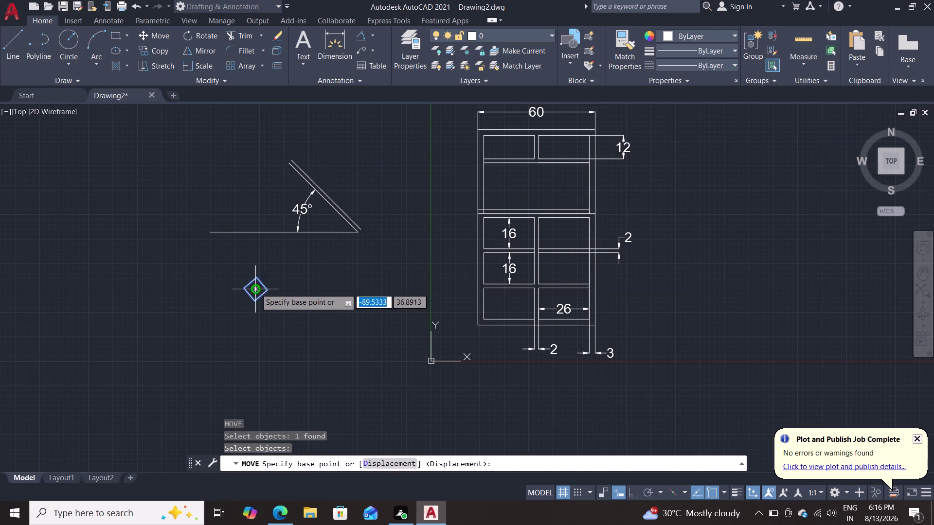
click(253, 289)
scroll(up, 3)
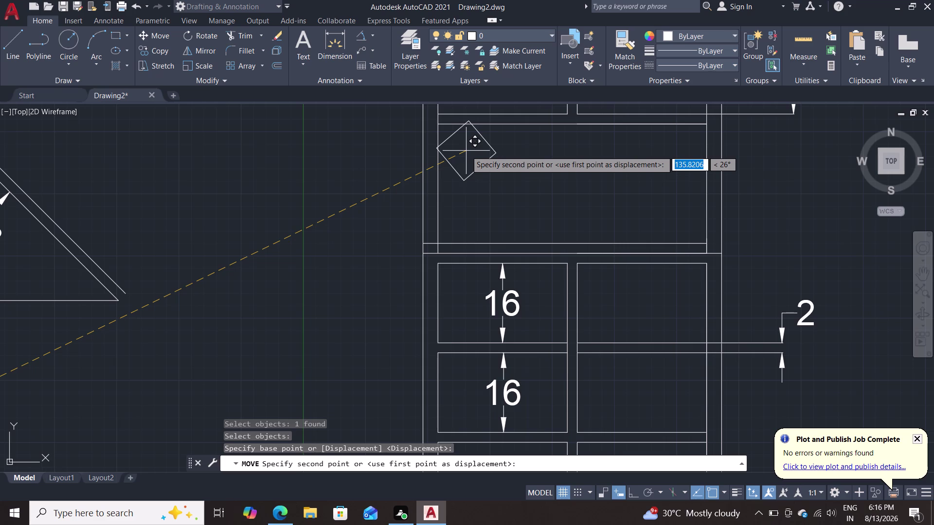
click(466, 151)
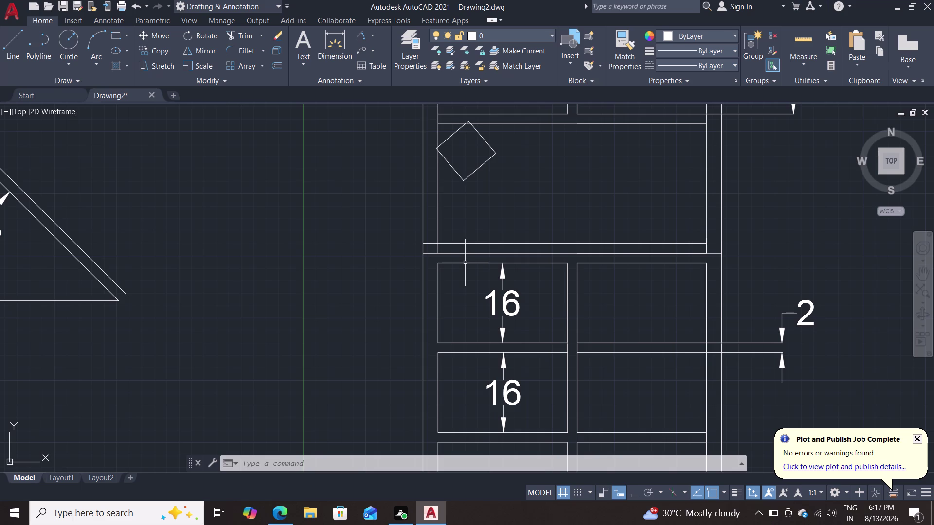
scroll(down, 3)
scroll(up, 3)
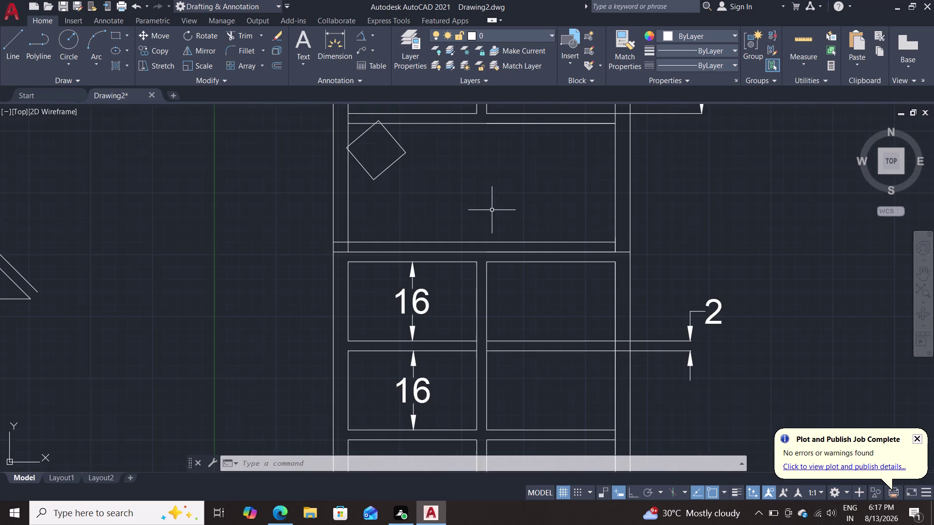
middle_drag(495, 209, 428, 256)
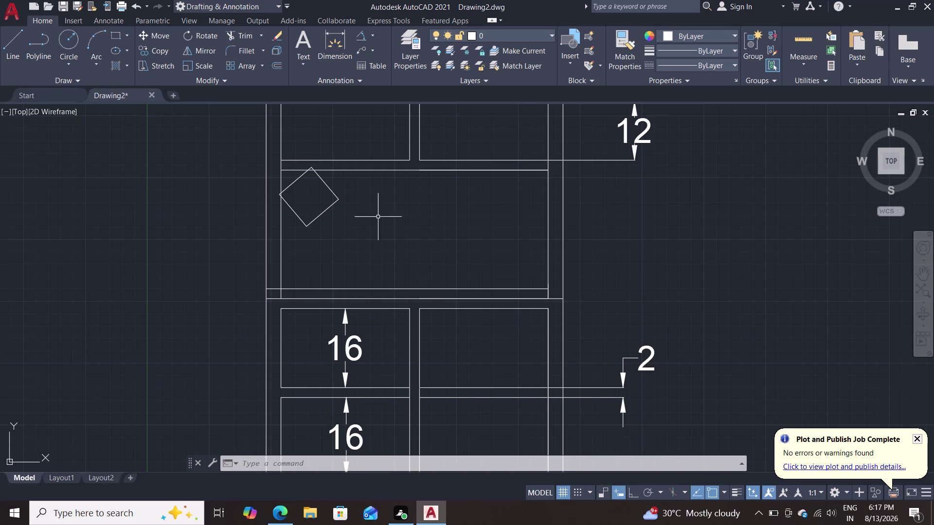
click(331, 207)
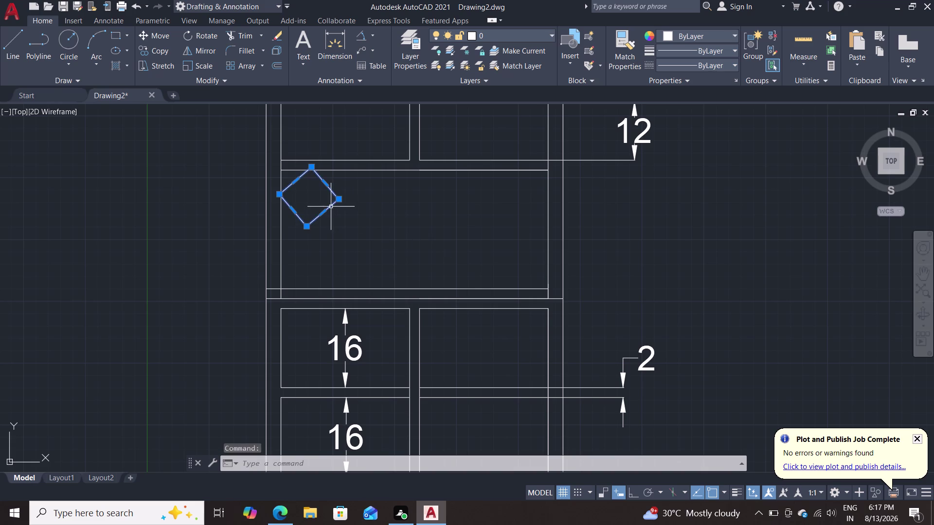
Erase the small diamond, leaving the upper compartment empty.
key(Delete)
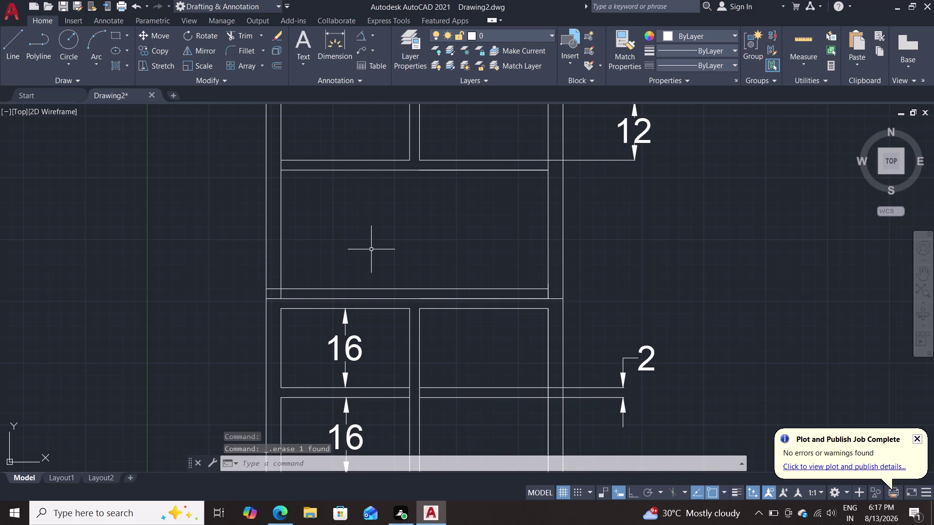
scroll(down, 3)
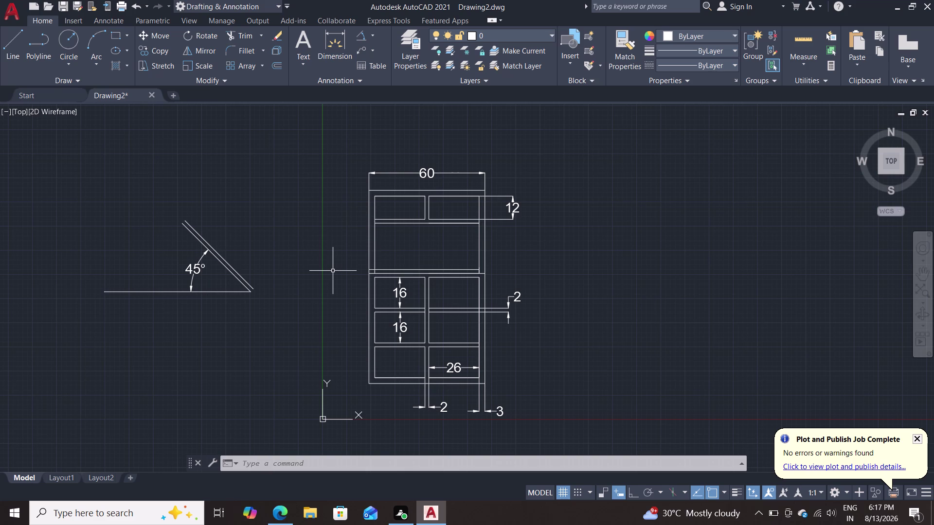
scroll(up, 3)
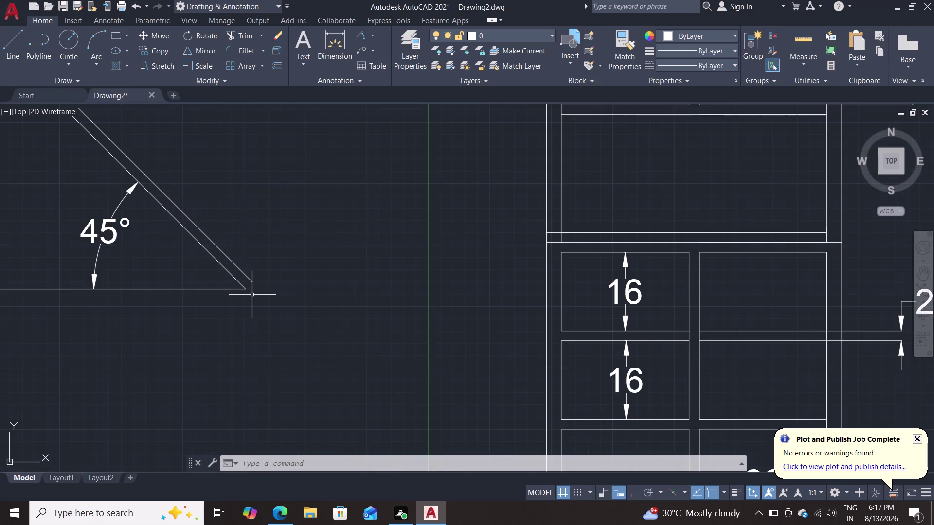
Move both brace lines, placing their lower end at the compartment's bottom-right corner.
click(225, 267)
double_click(232, 262)
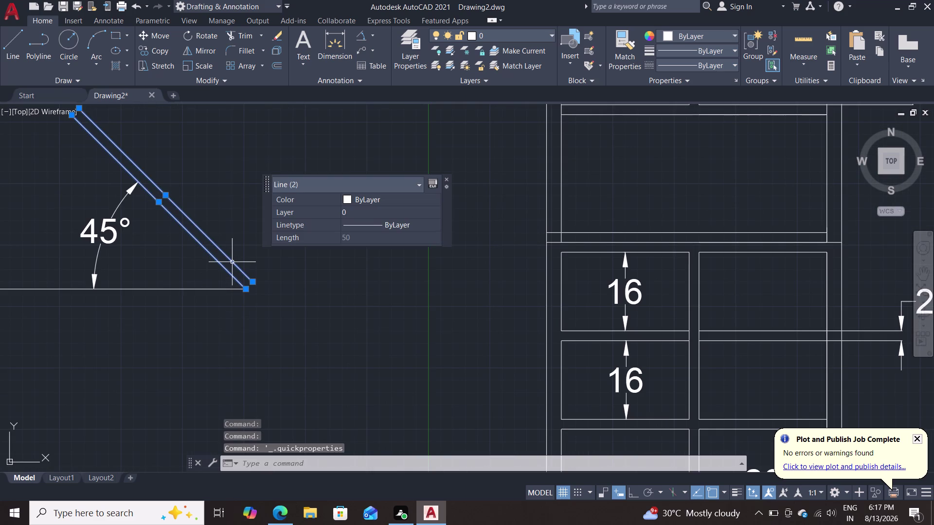
key(m)
key(Return)
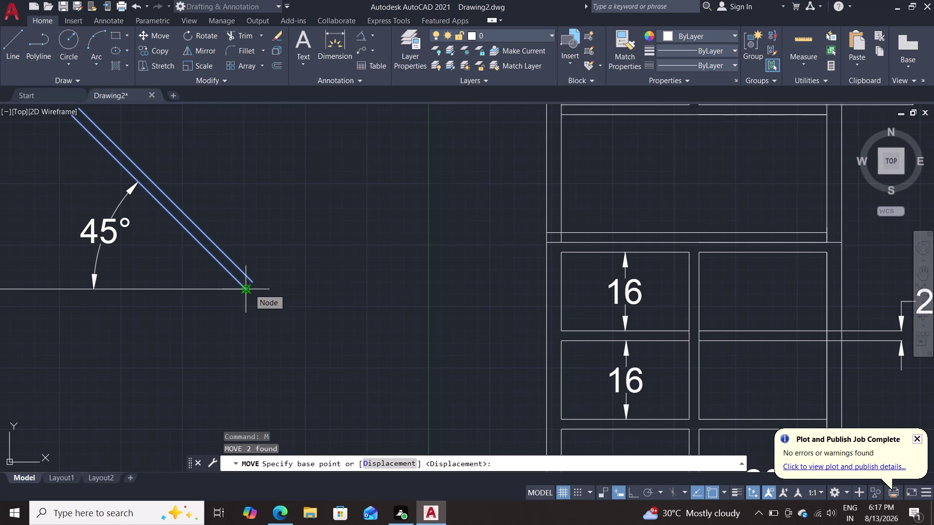
click(243, 290)
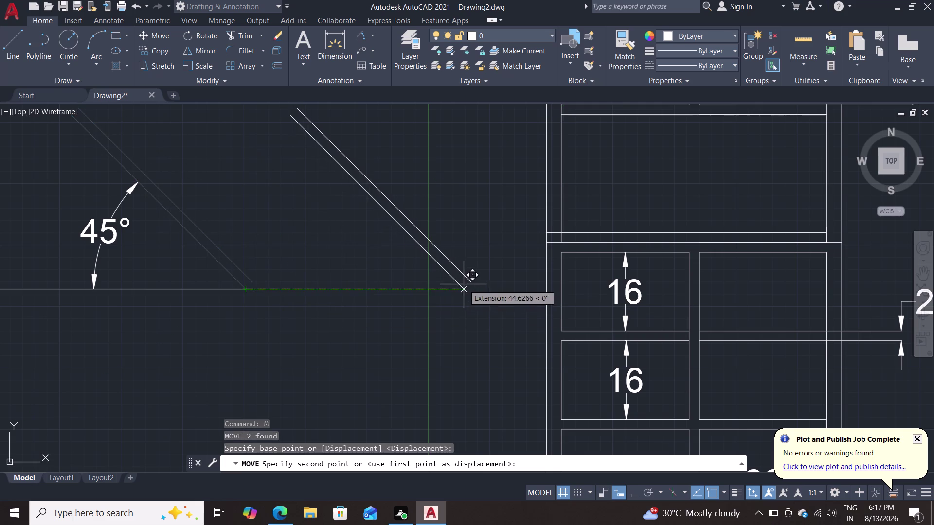
middle_drag(456, 283, 235, 334)
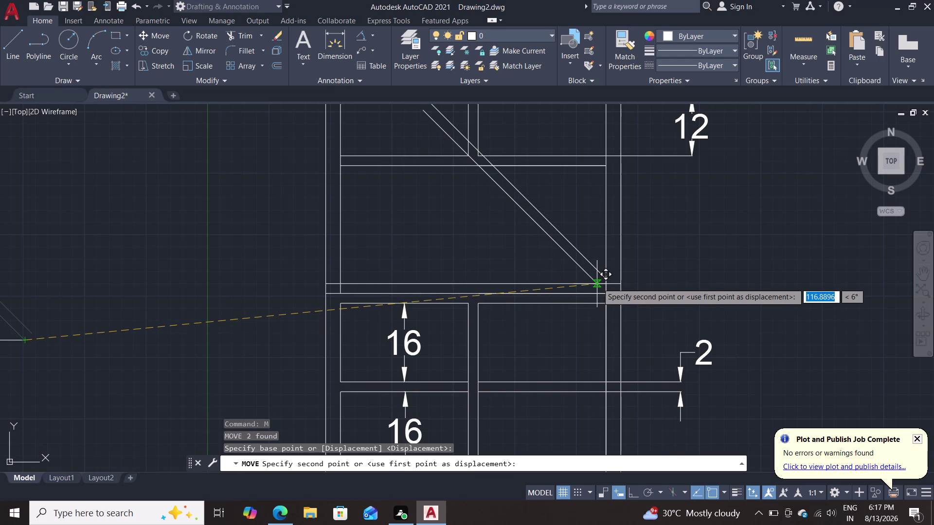
click(599, 283)
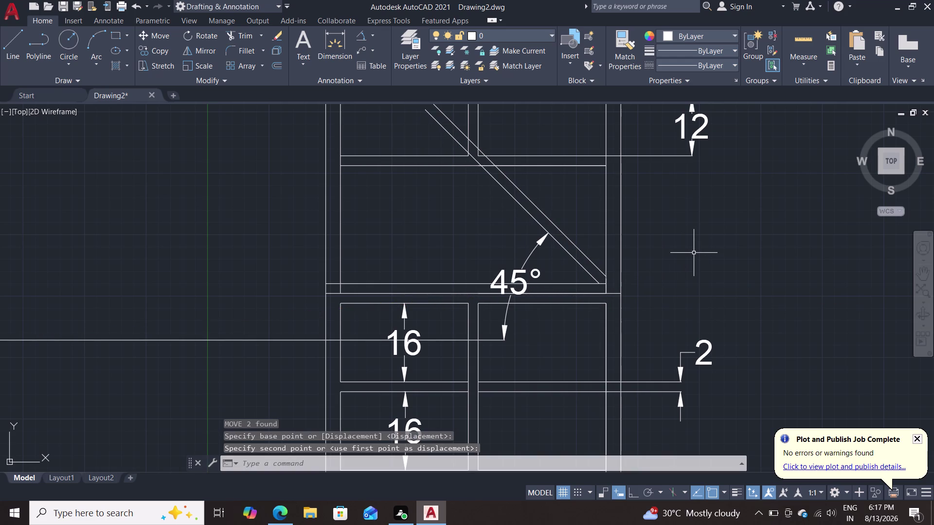
key(Escape)
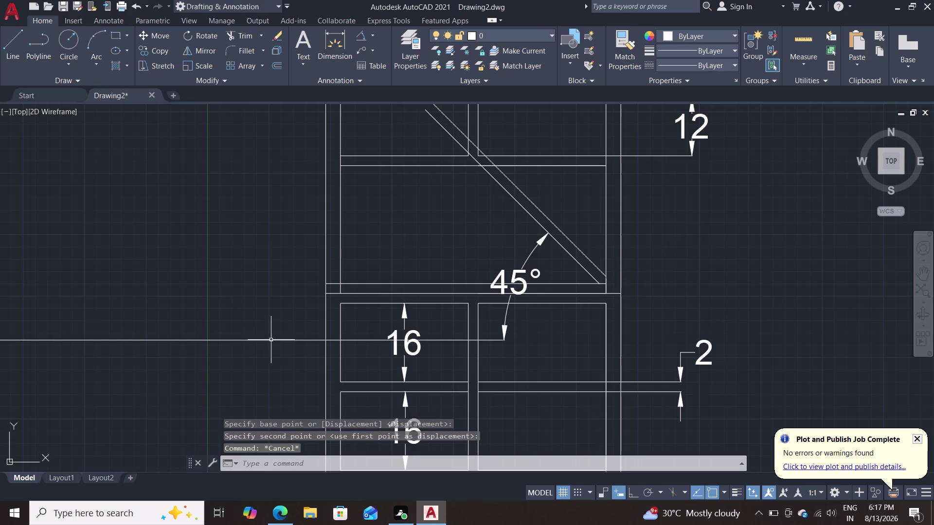
click(273, 339)
key(Delete)
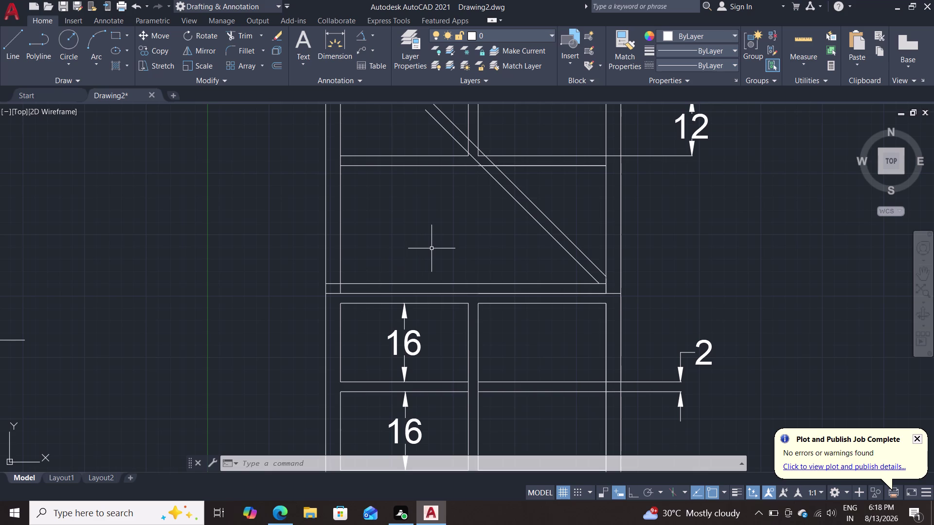
Trim the two brace segments protruding above the shelf.
text(tr)
key(Return)
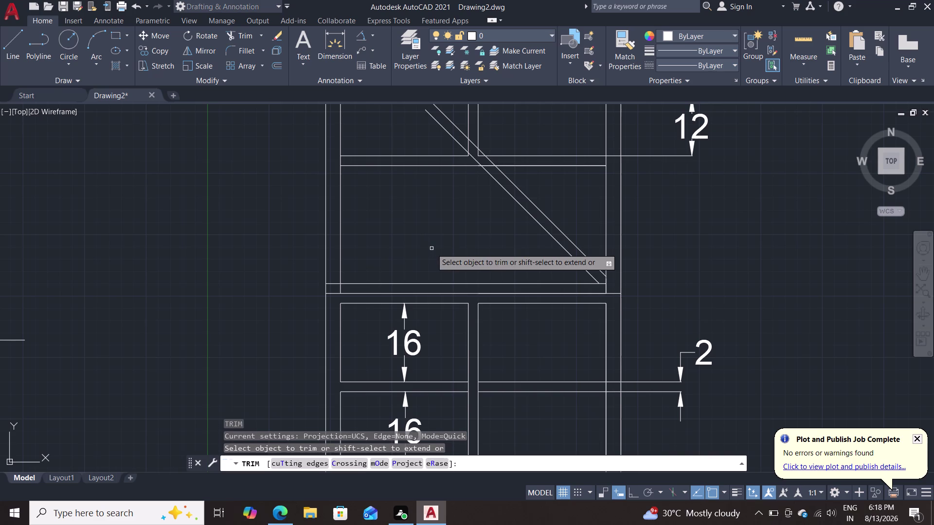
click(443, 128)
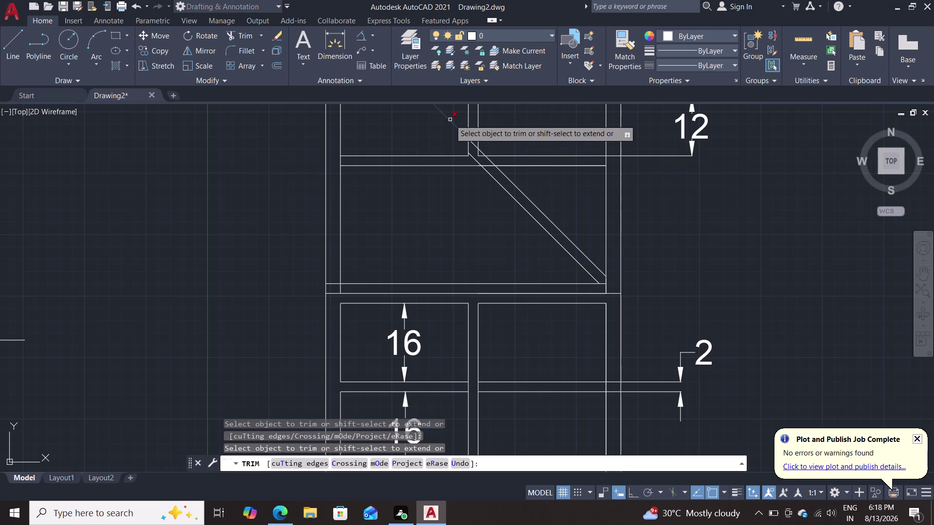
click(450, 120)
Trim the remaining brace stubs where the brace crosses the shelf.
scroll(up, 3)
middle_drag(467, 187, 433, 267)
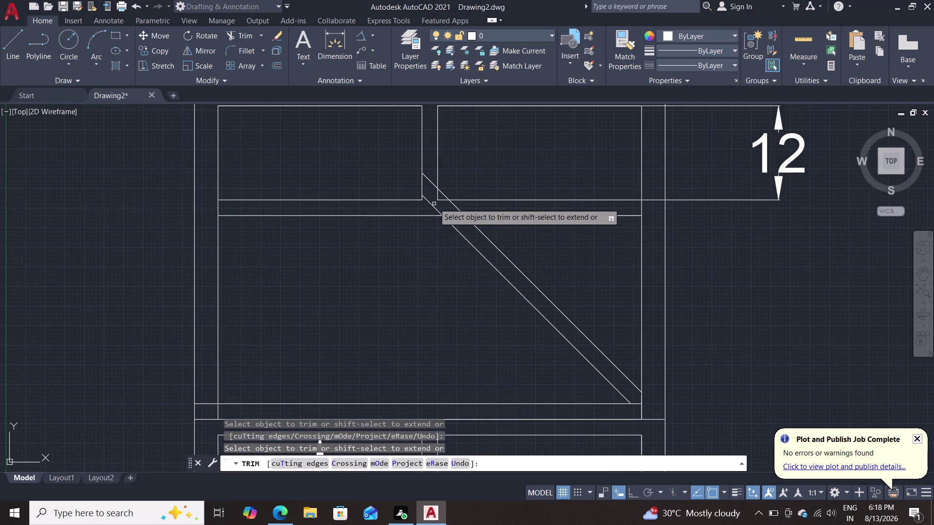
click(430, 204)
double_click(427, 178)
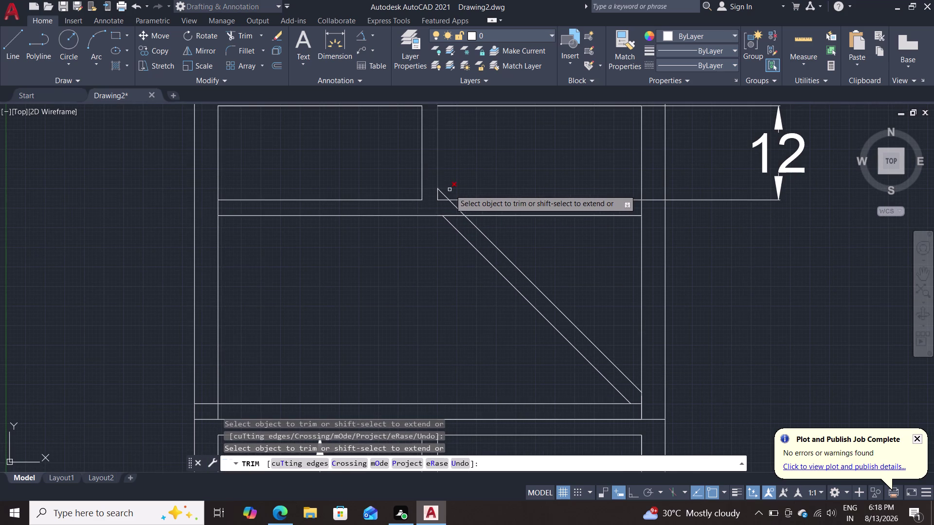
click(443, 194)
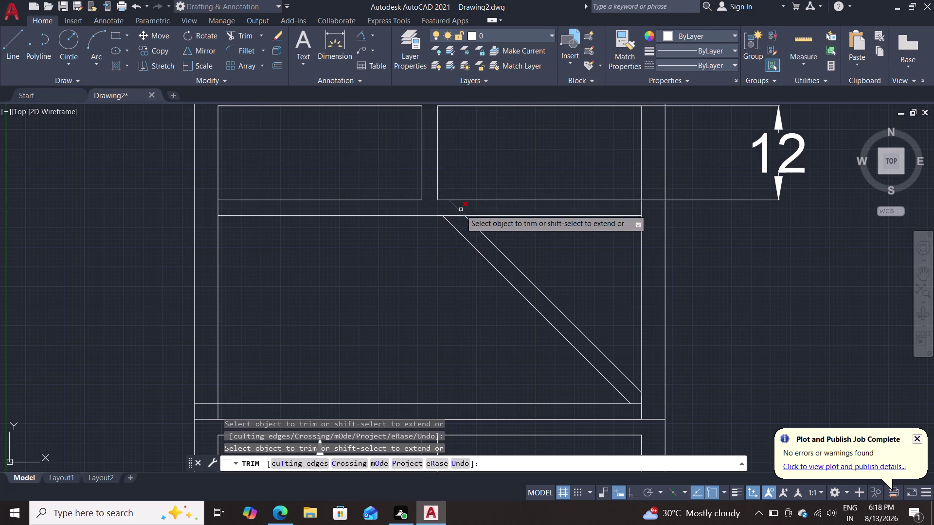
click(456, 207)
key(Escape)
key(Escape)
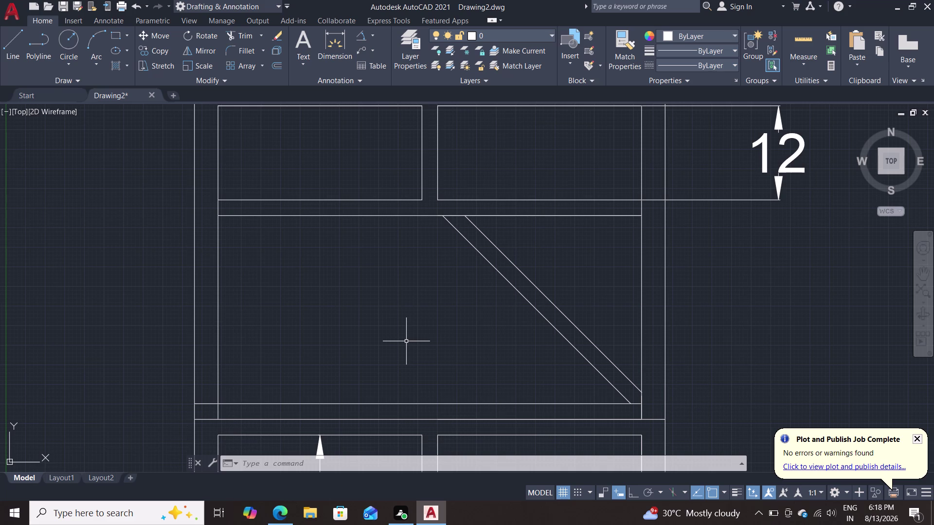
text(c)
text(o)
key(Return)
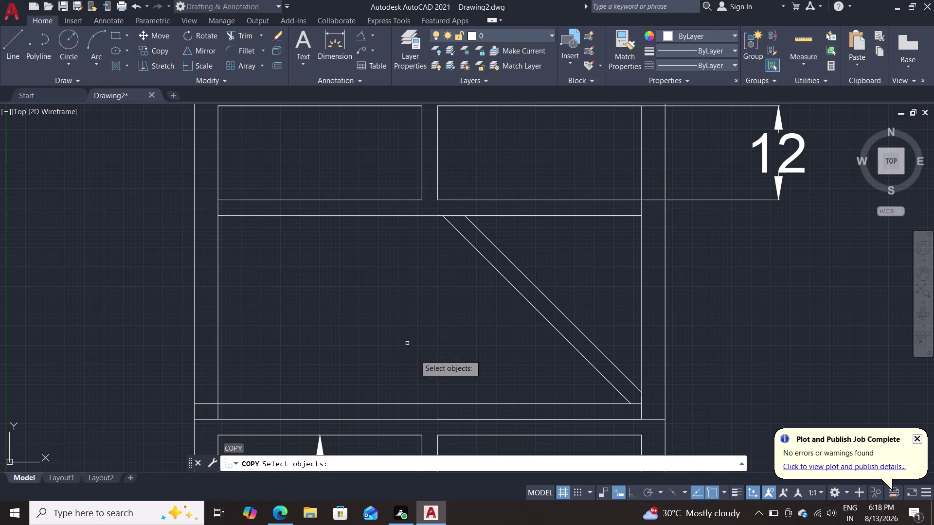
click(551, 326)
click(575, 323)
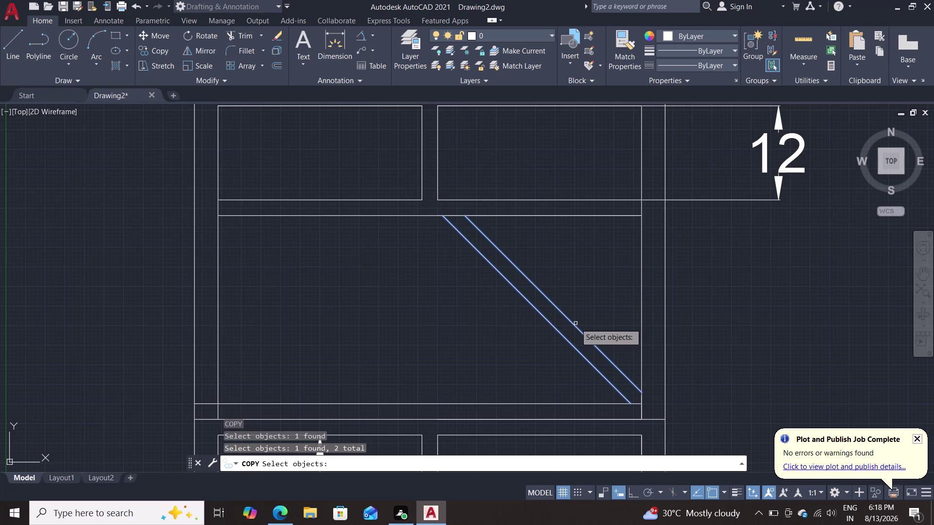
key(Return)
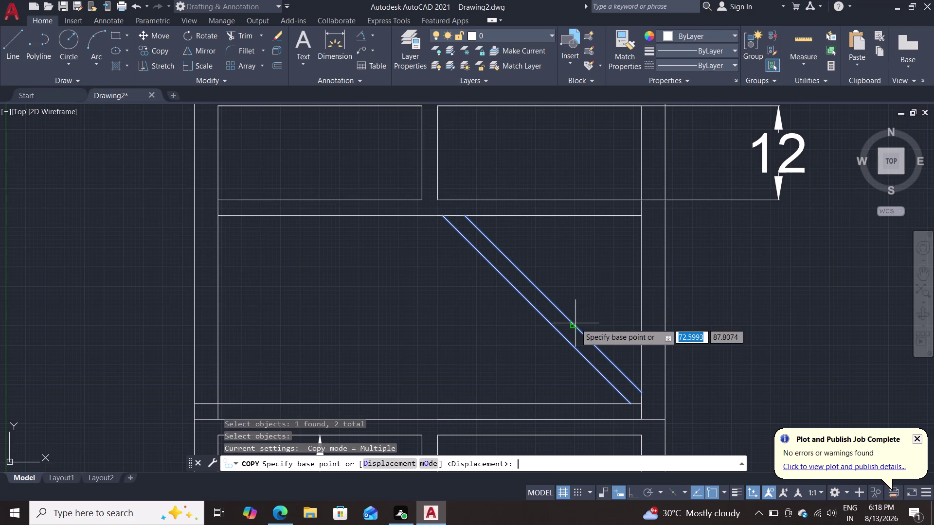
click(632, 406)
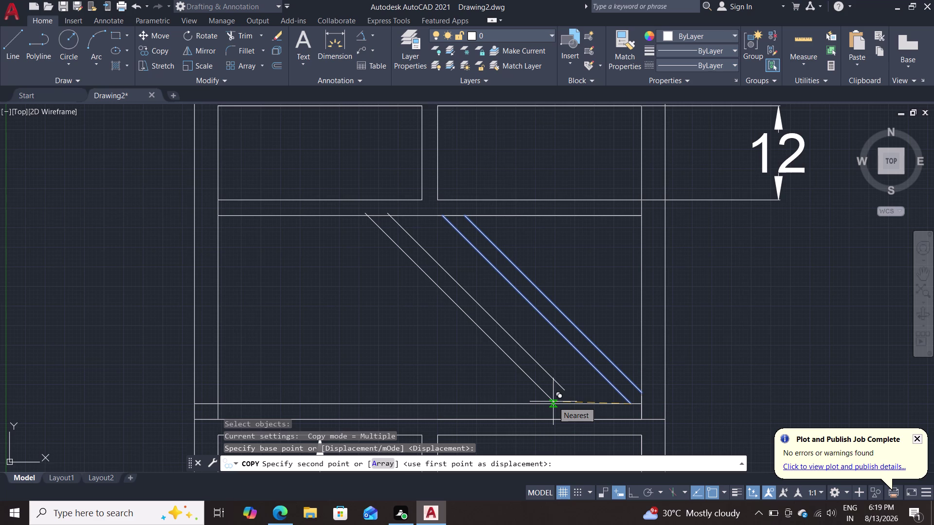
key(Escape)
key(Escape)
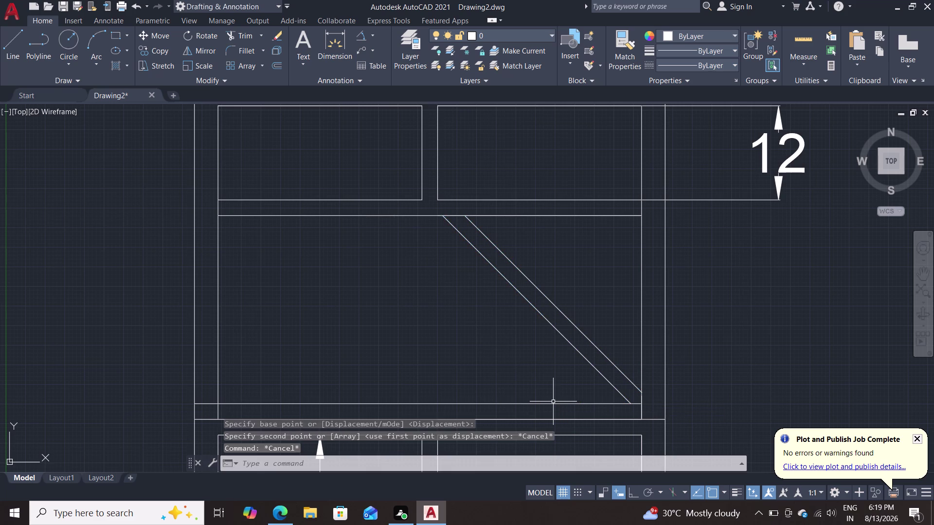